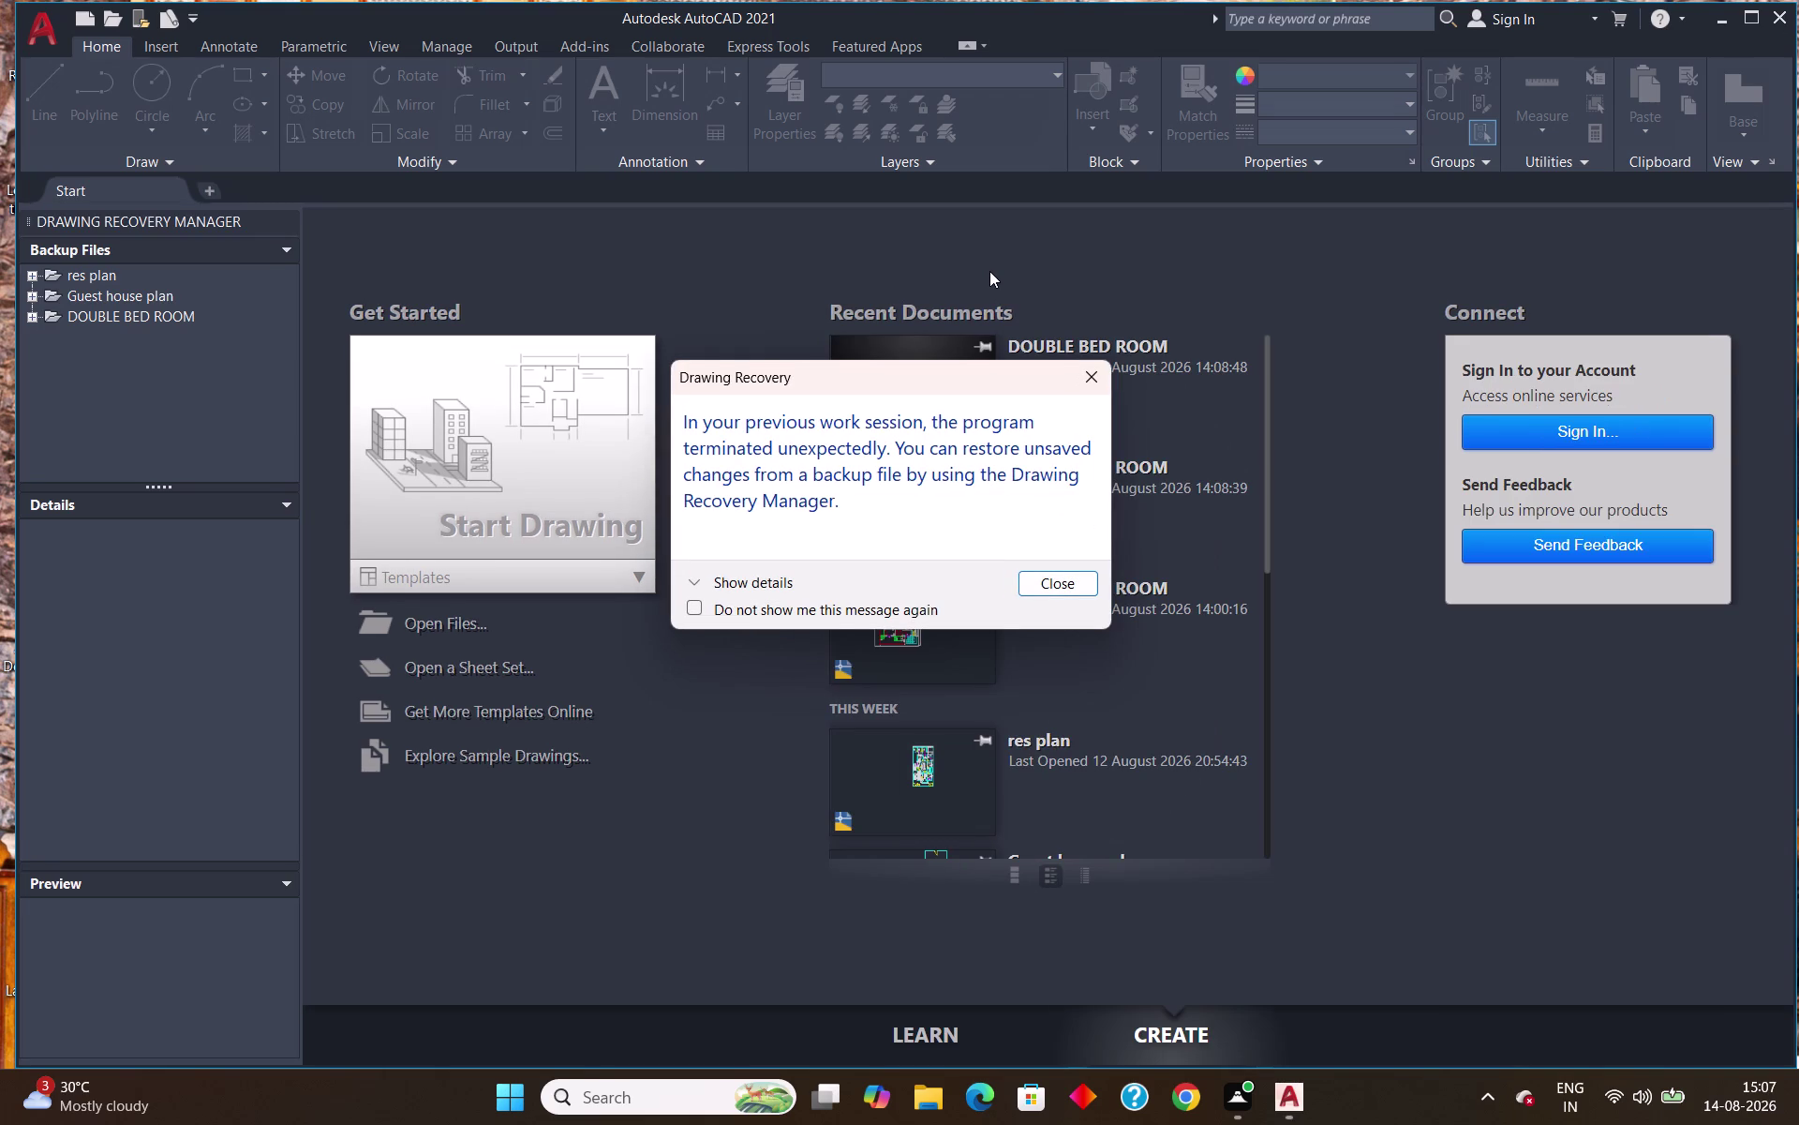
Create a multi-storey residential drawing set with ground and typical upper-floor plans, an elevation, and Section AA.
Start blank Drawing1 past the recovery notice, maximize AutoCAD, and close the Drawing Recovery Manager.
click(1086, 380)
click(461, 551)
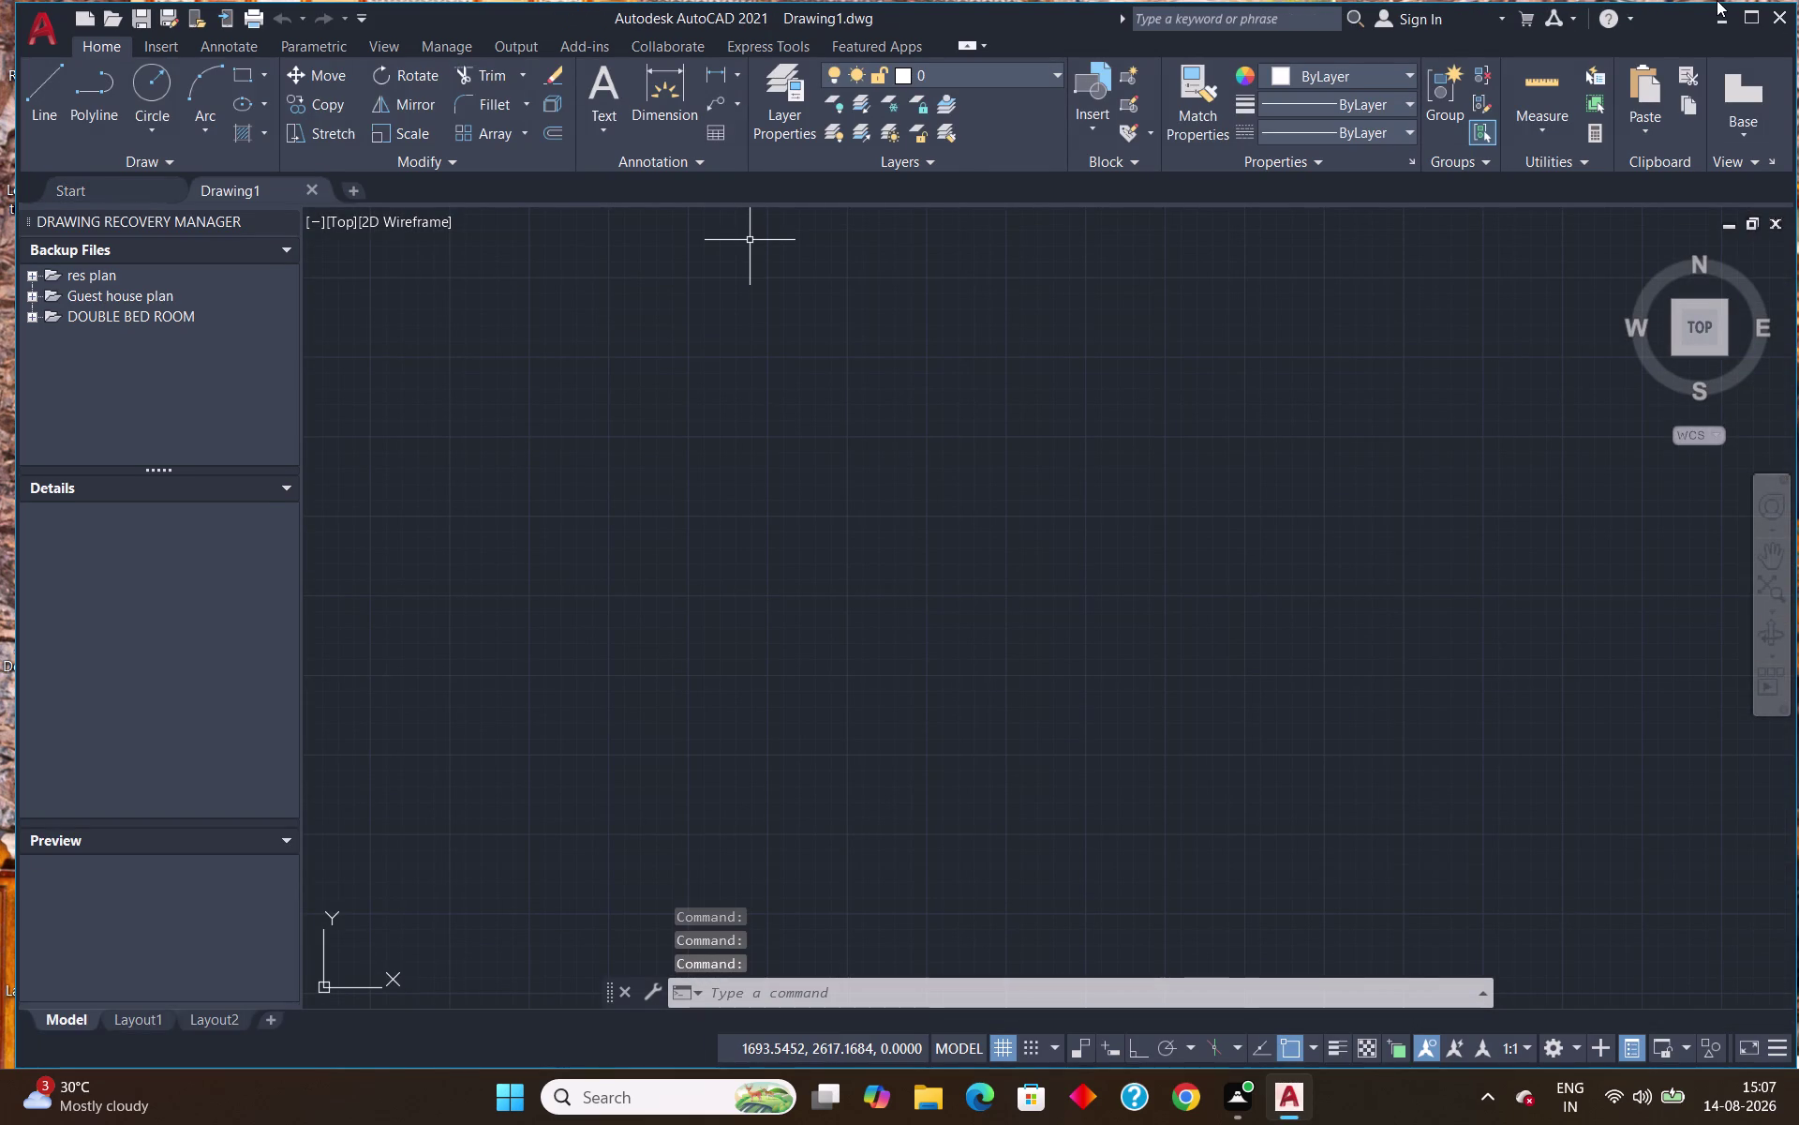
click(1751, 14)
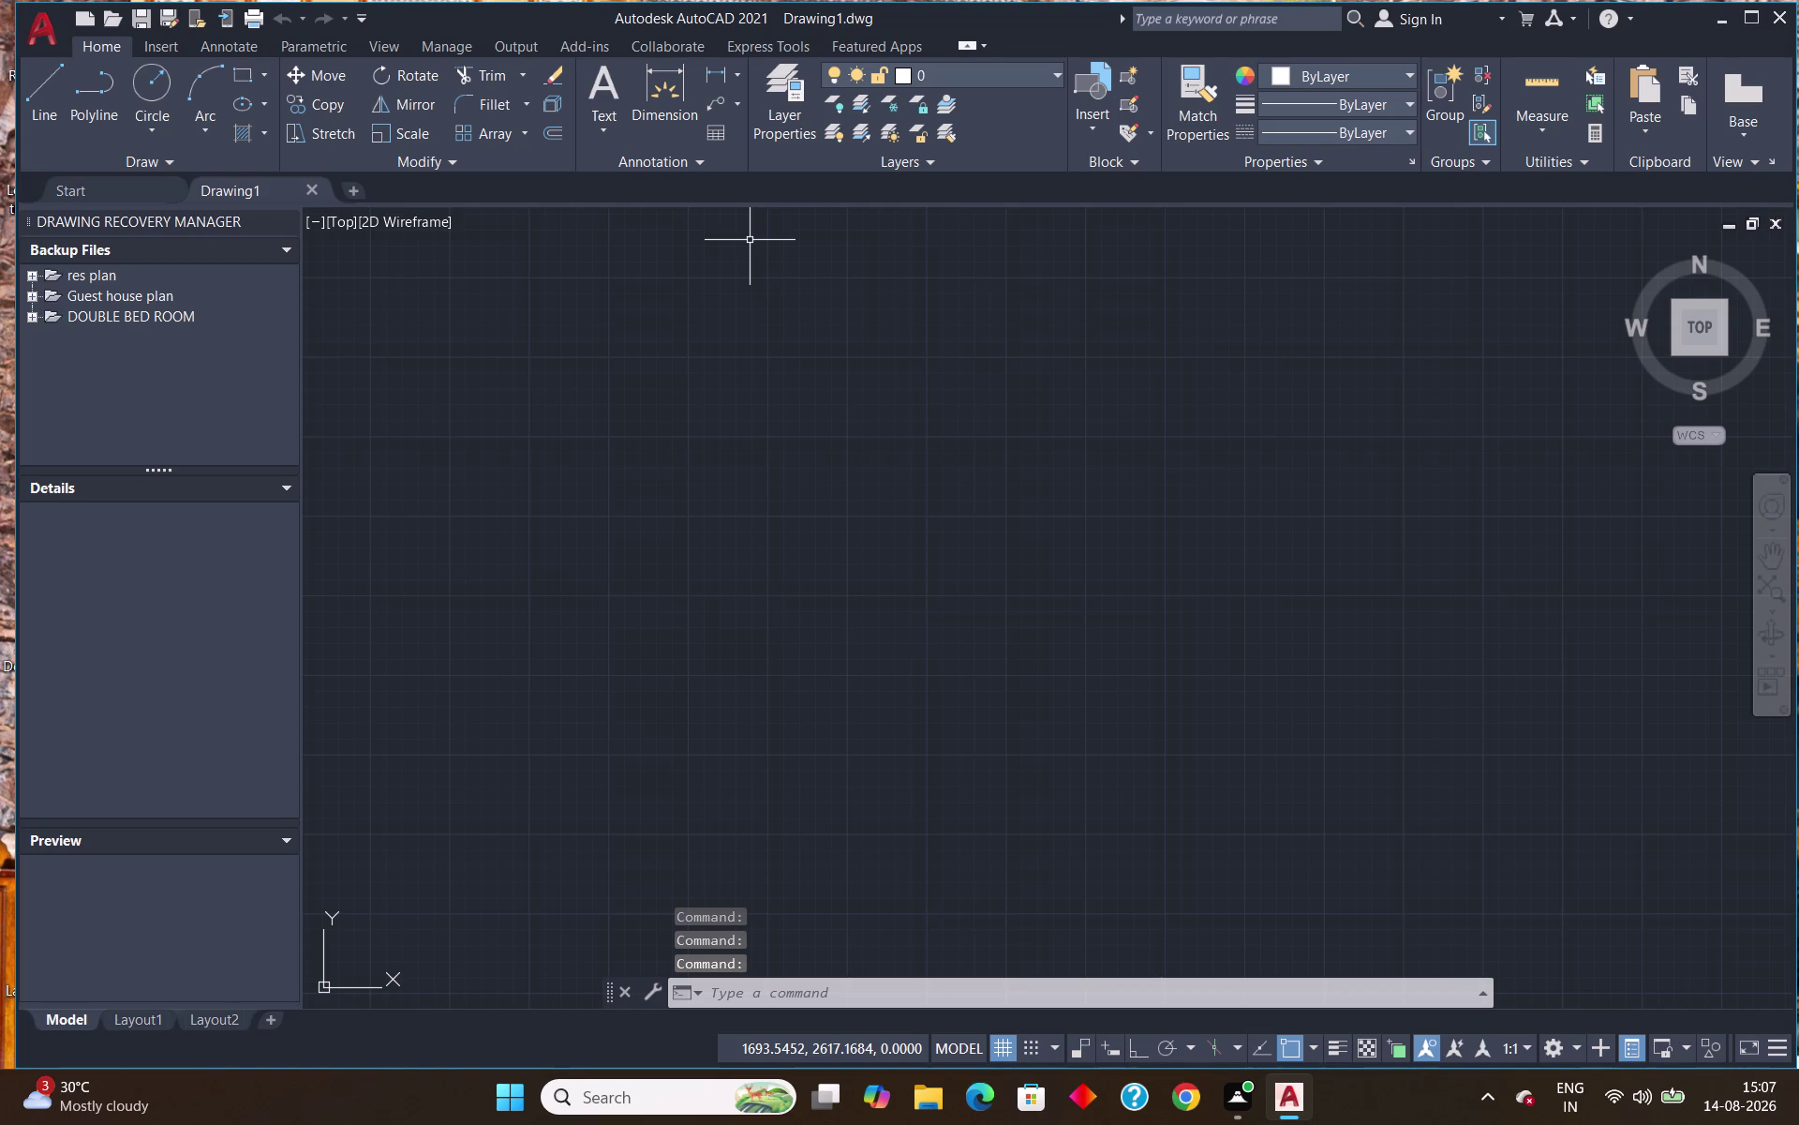
click(1752, 21)
click(1749, 16)
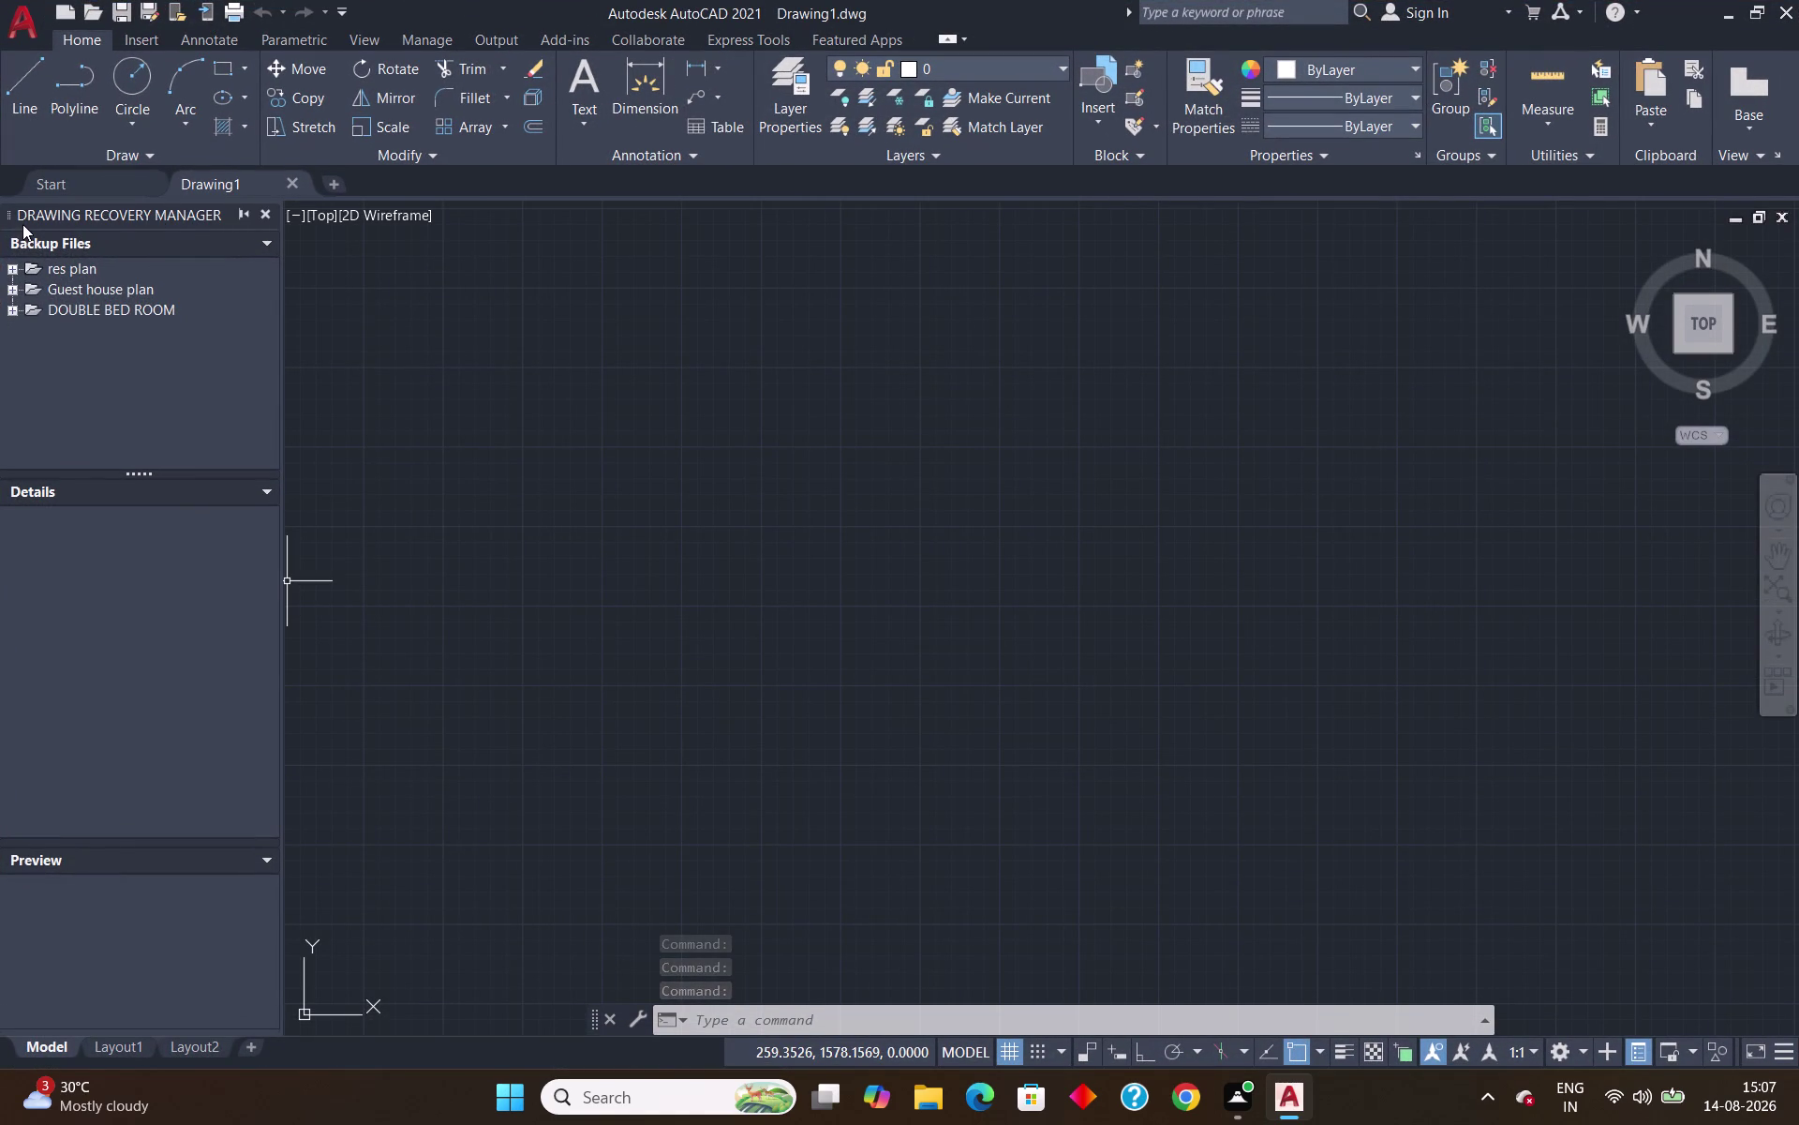
click(265, 210)
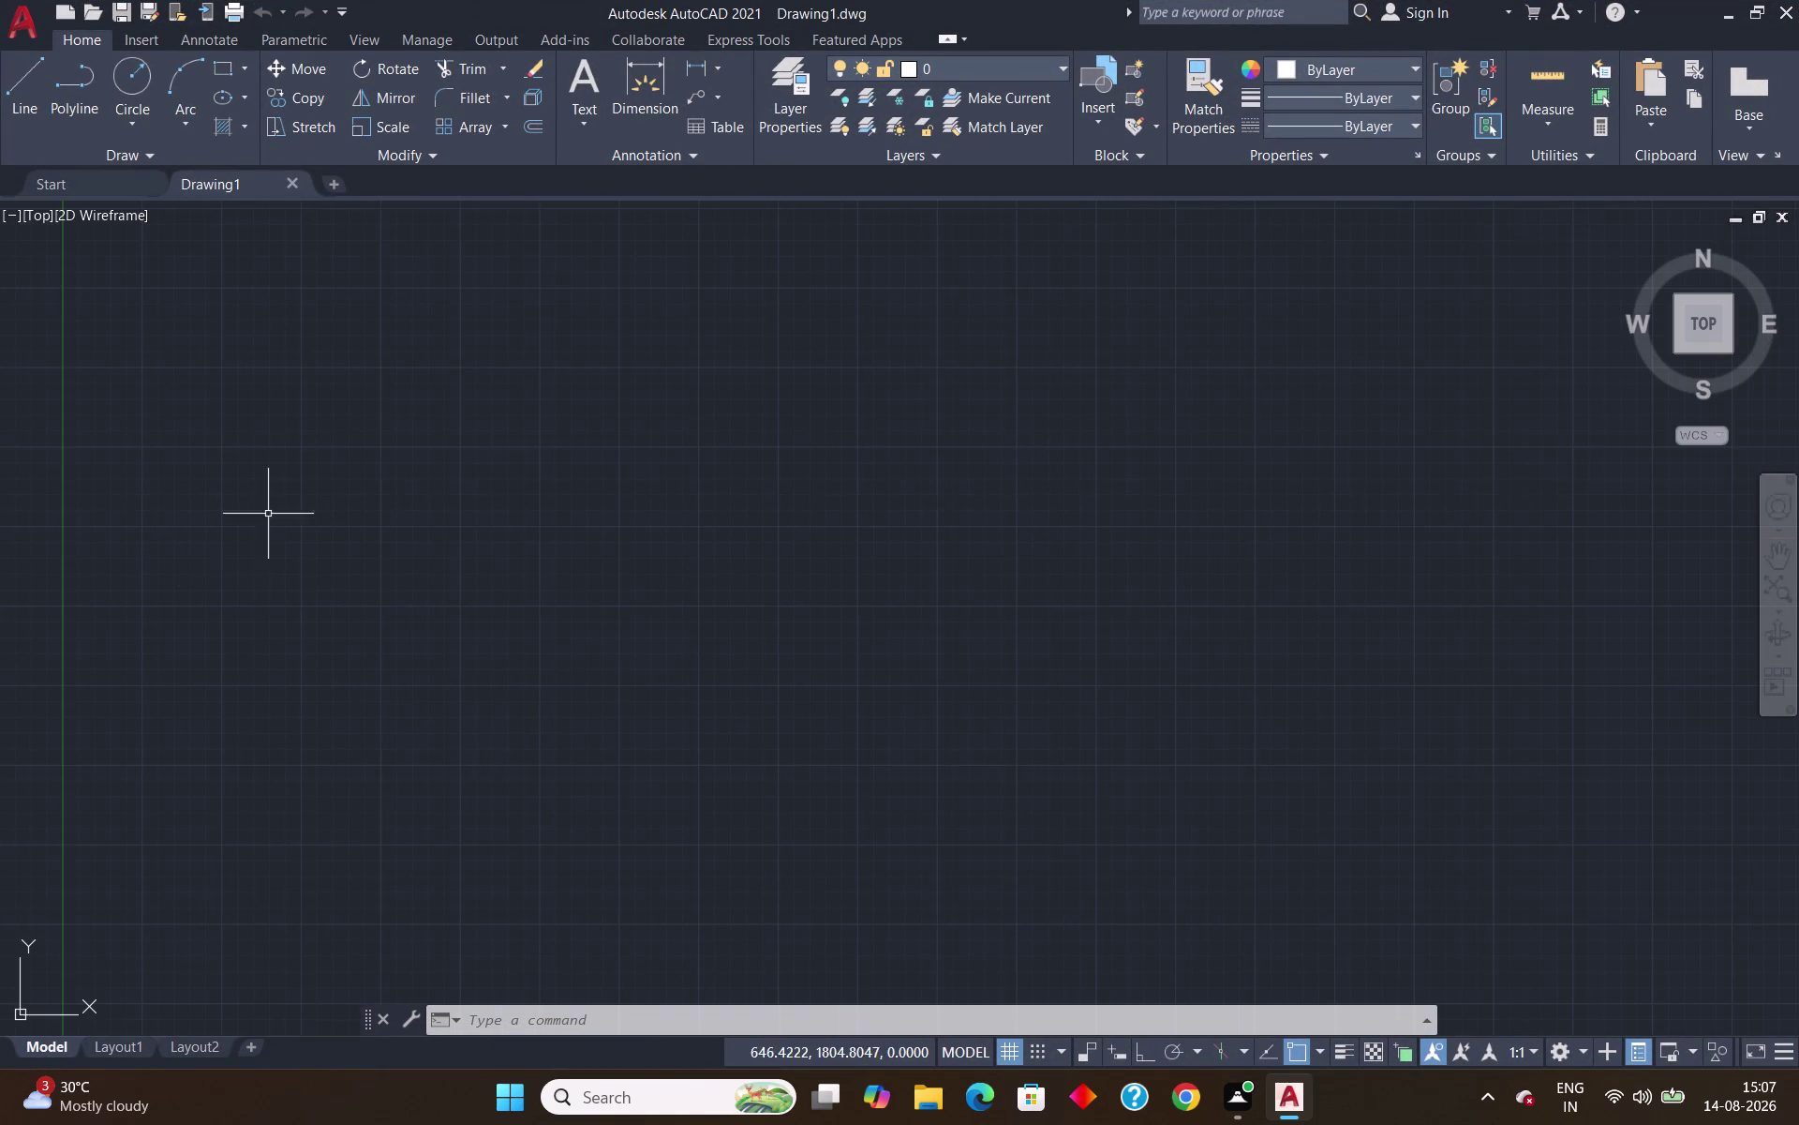
Use UNITS to set Engineering length, 0'-0.0" precision, and Inches insertion scale.
text(unit)
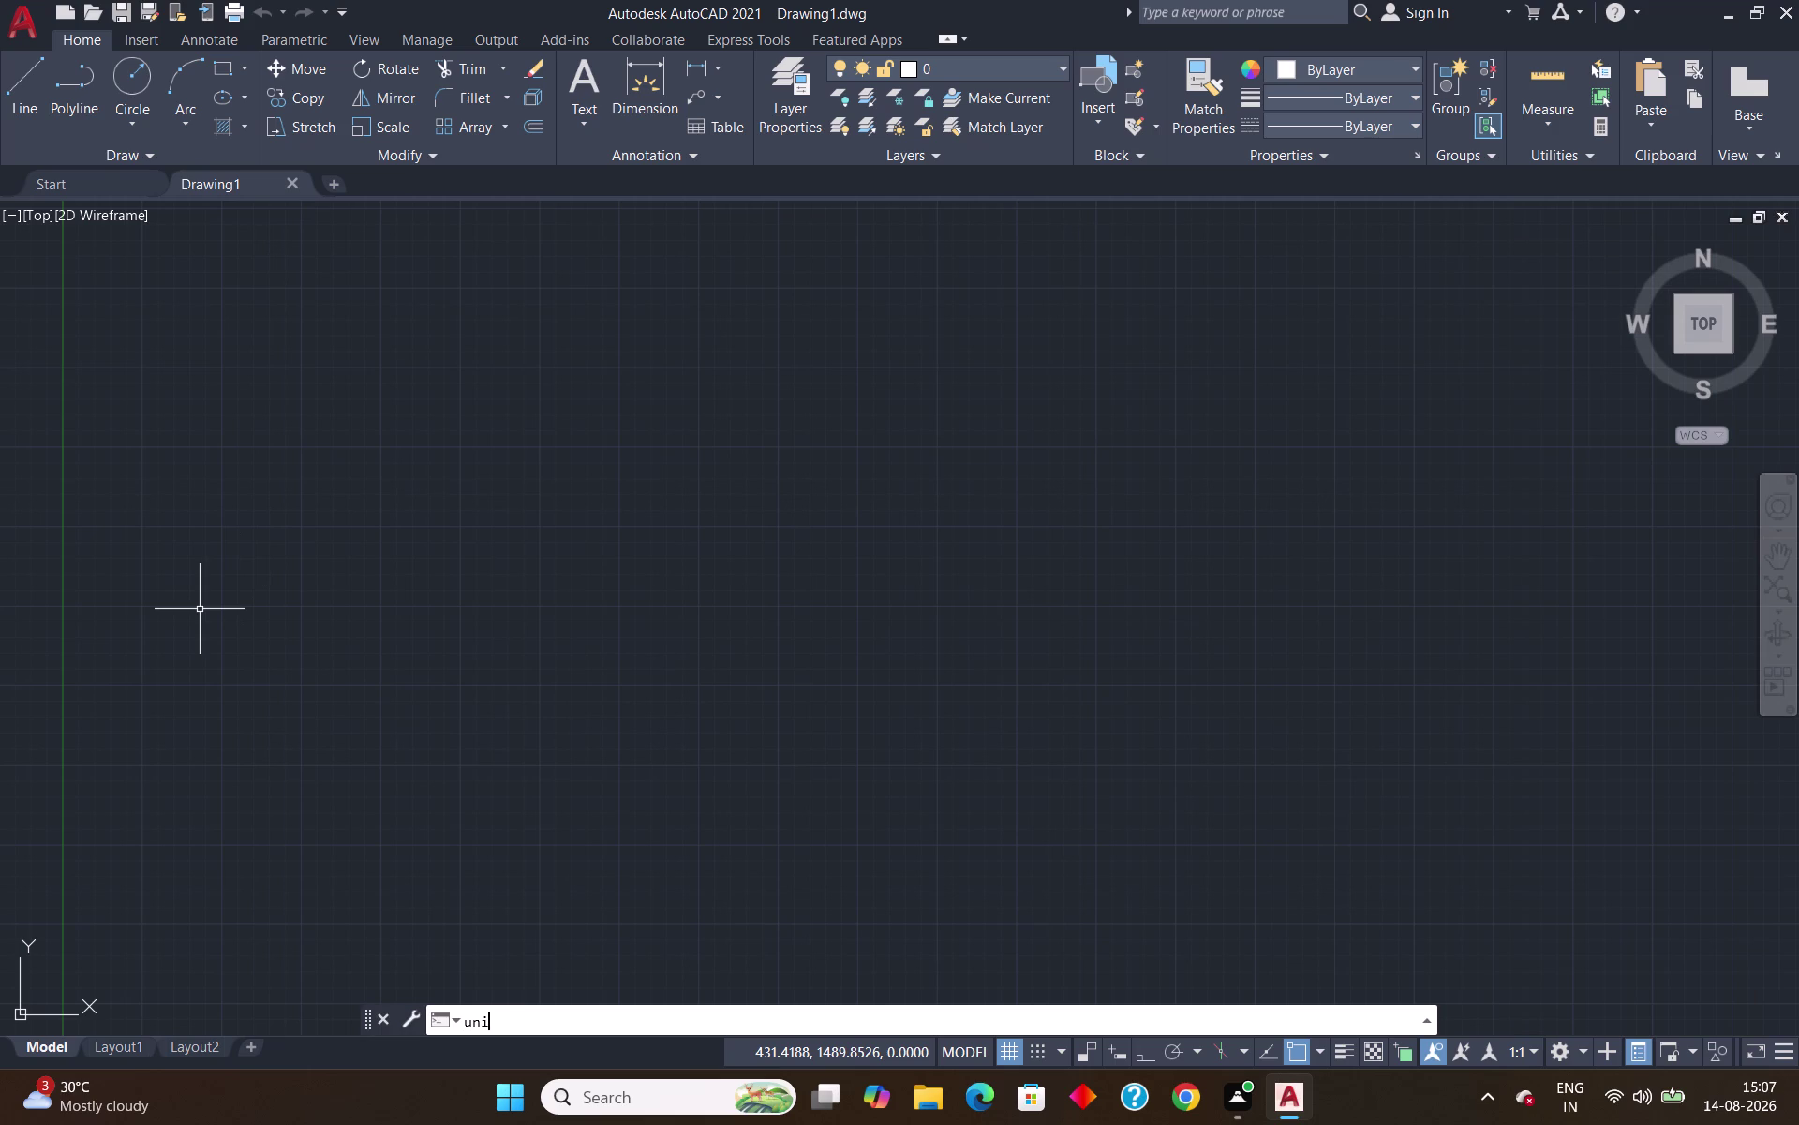
text(s)
key(Return)
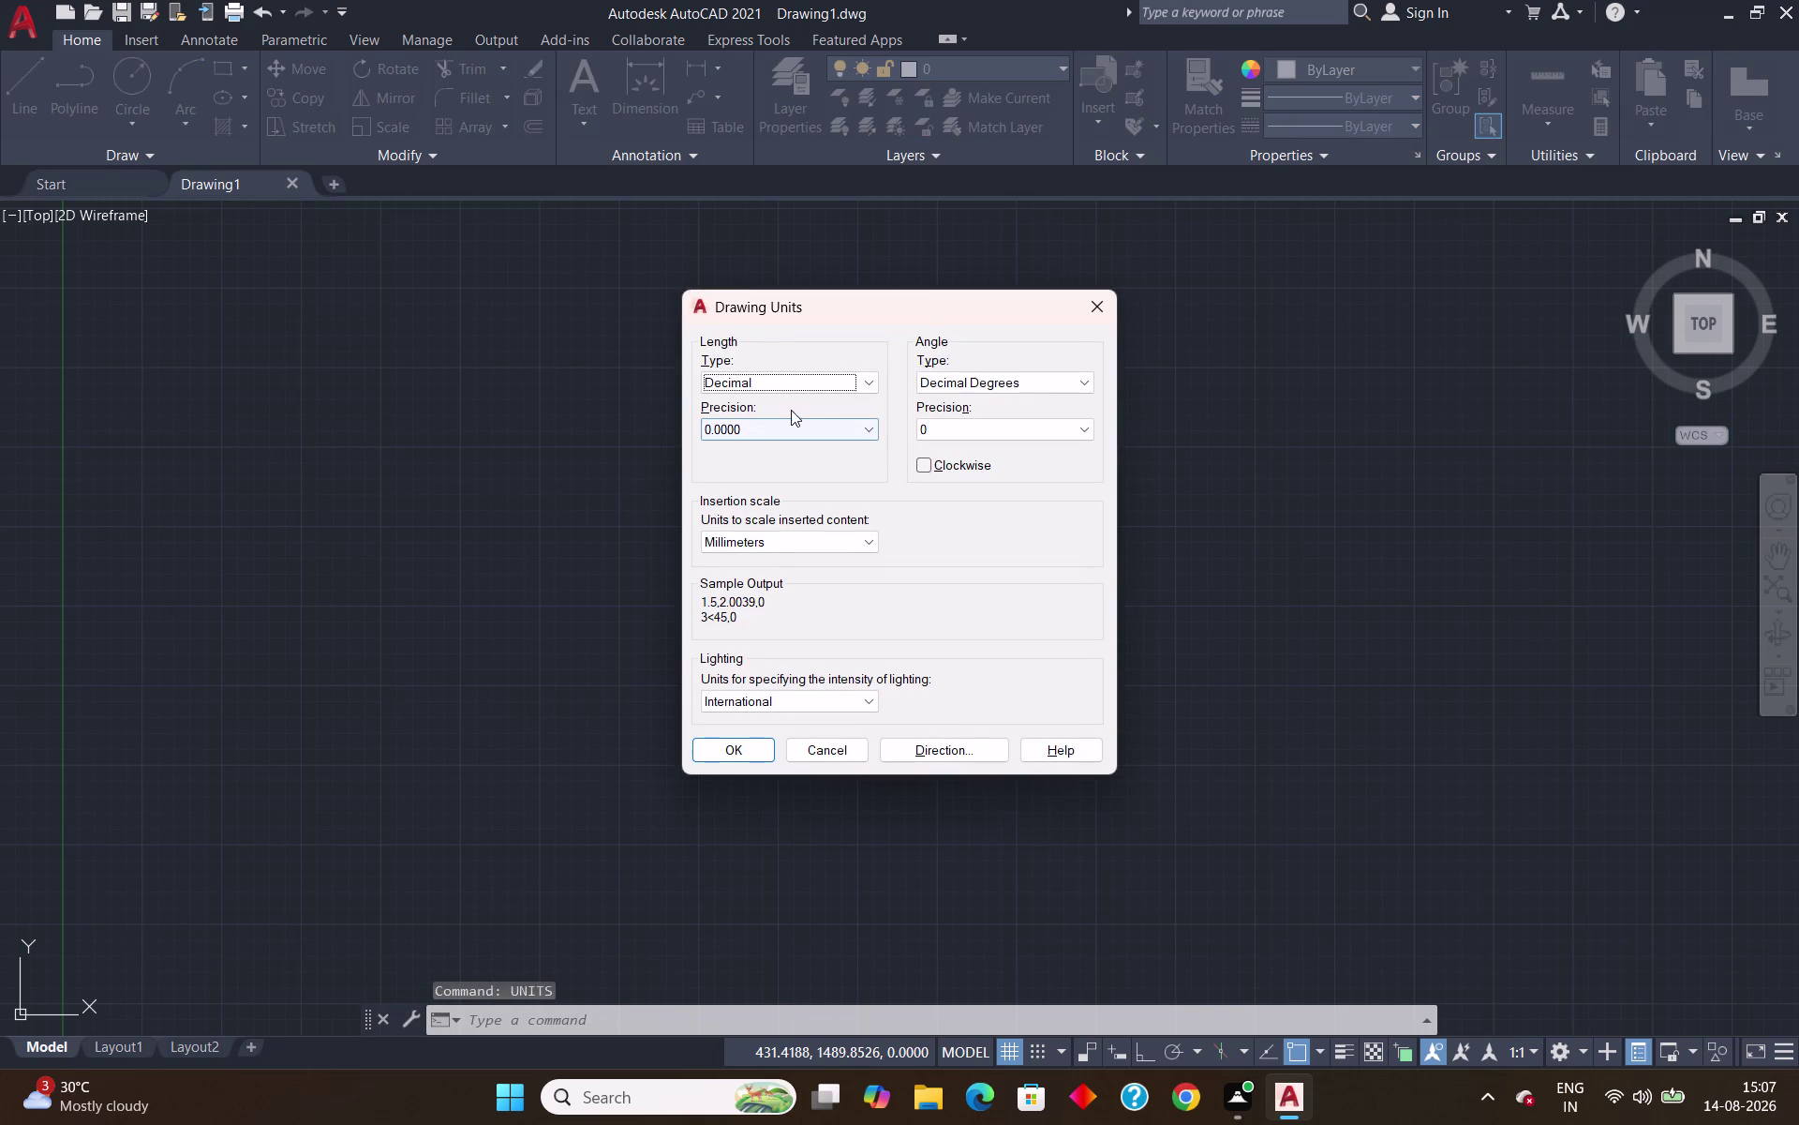
click(839, 375)
click(813, 427)
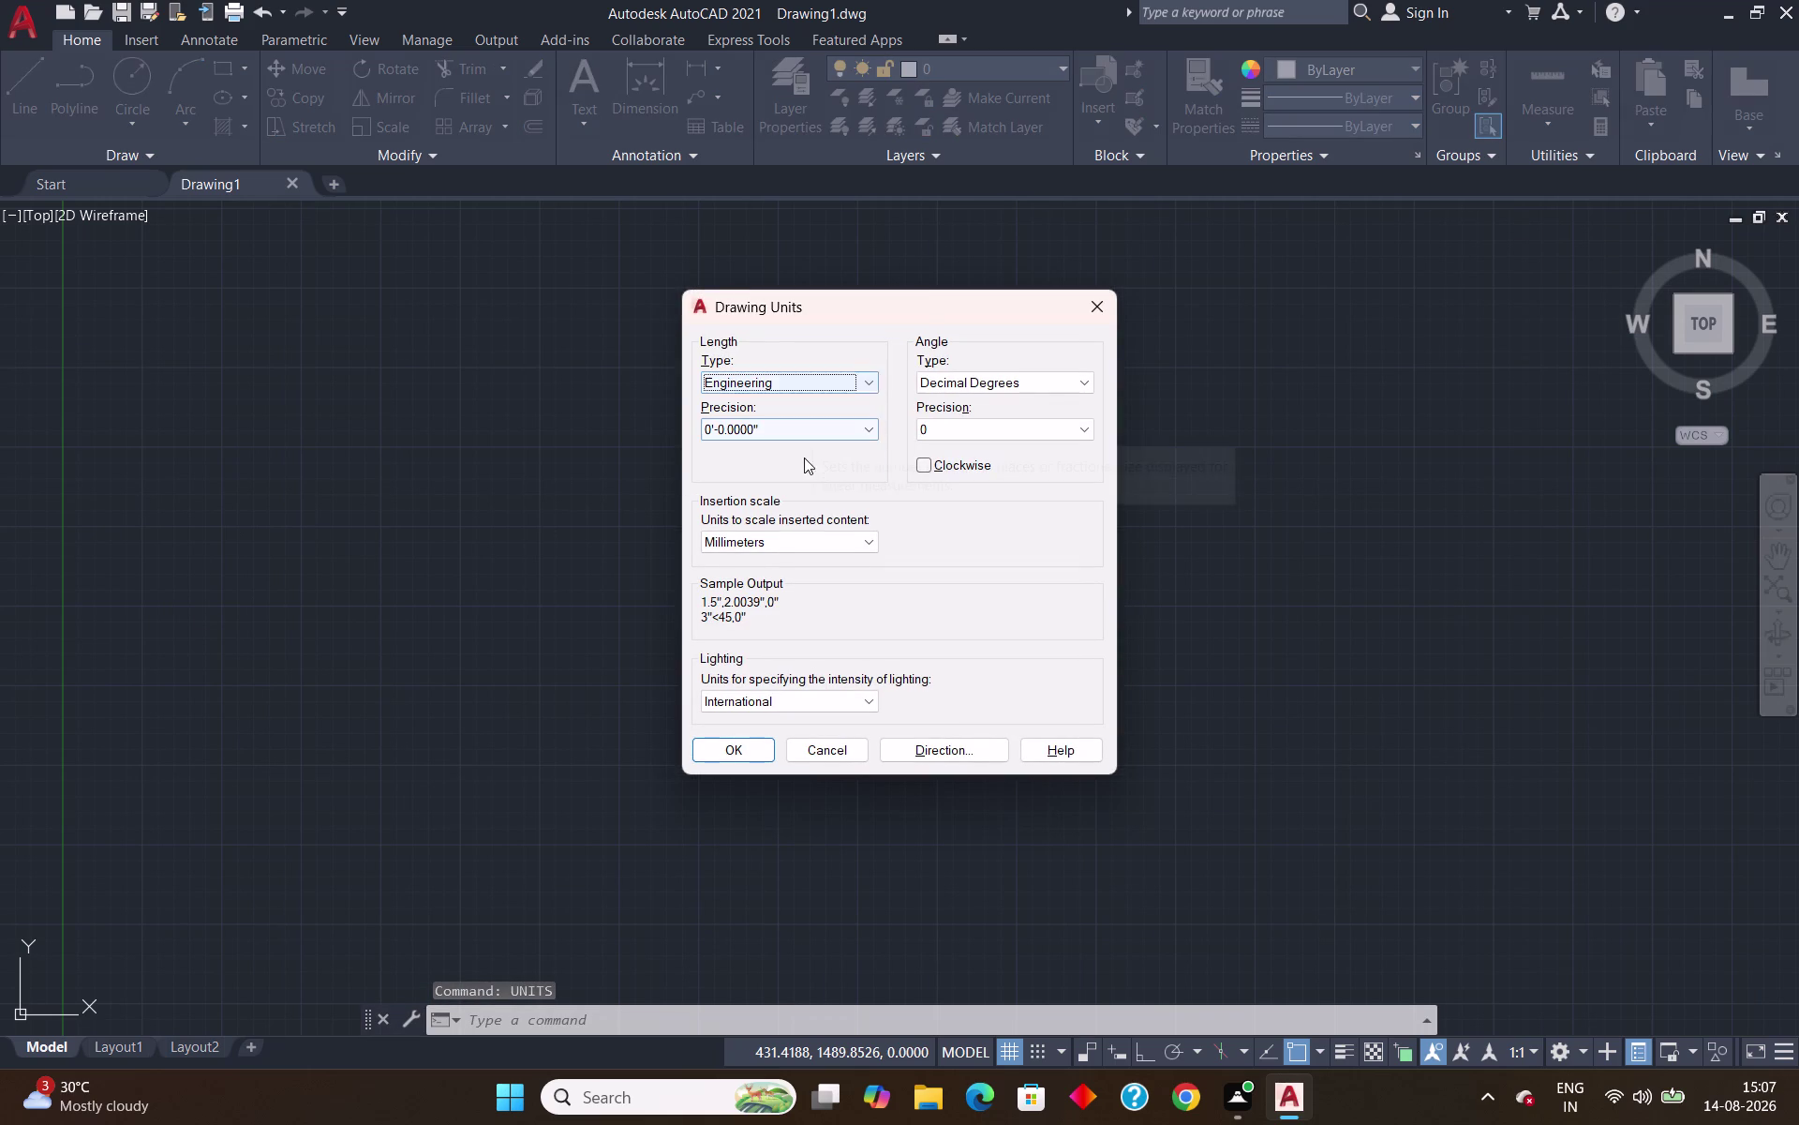
click(826, 430)
click(799, 461)
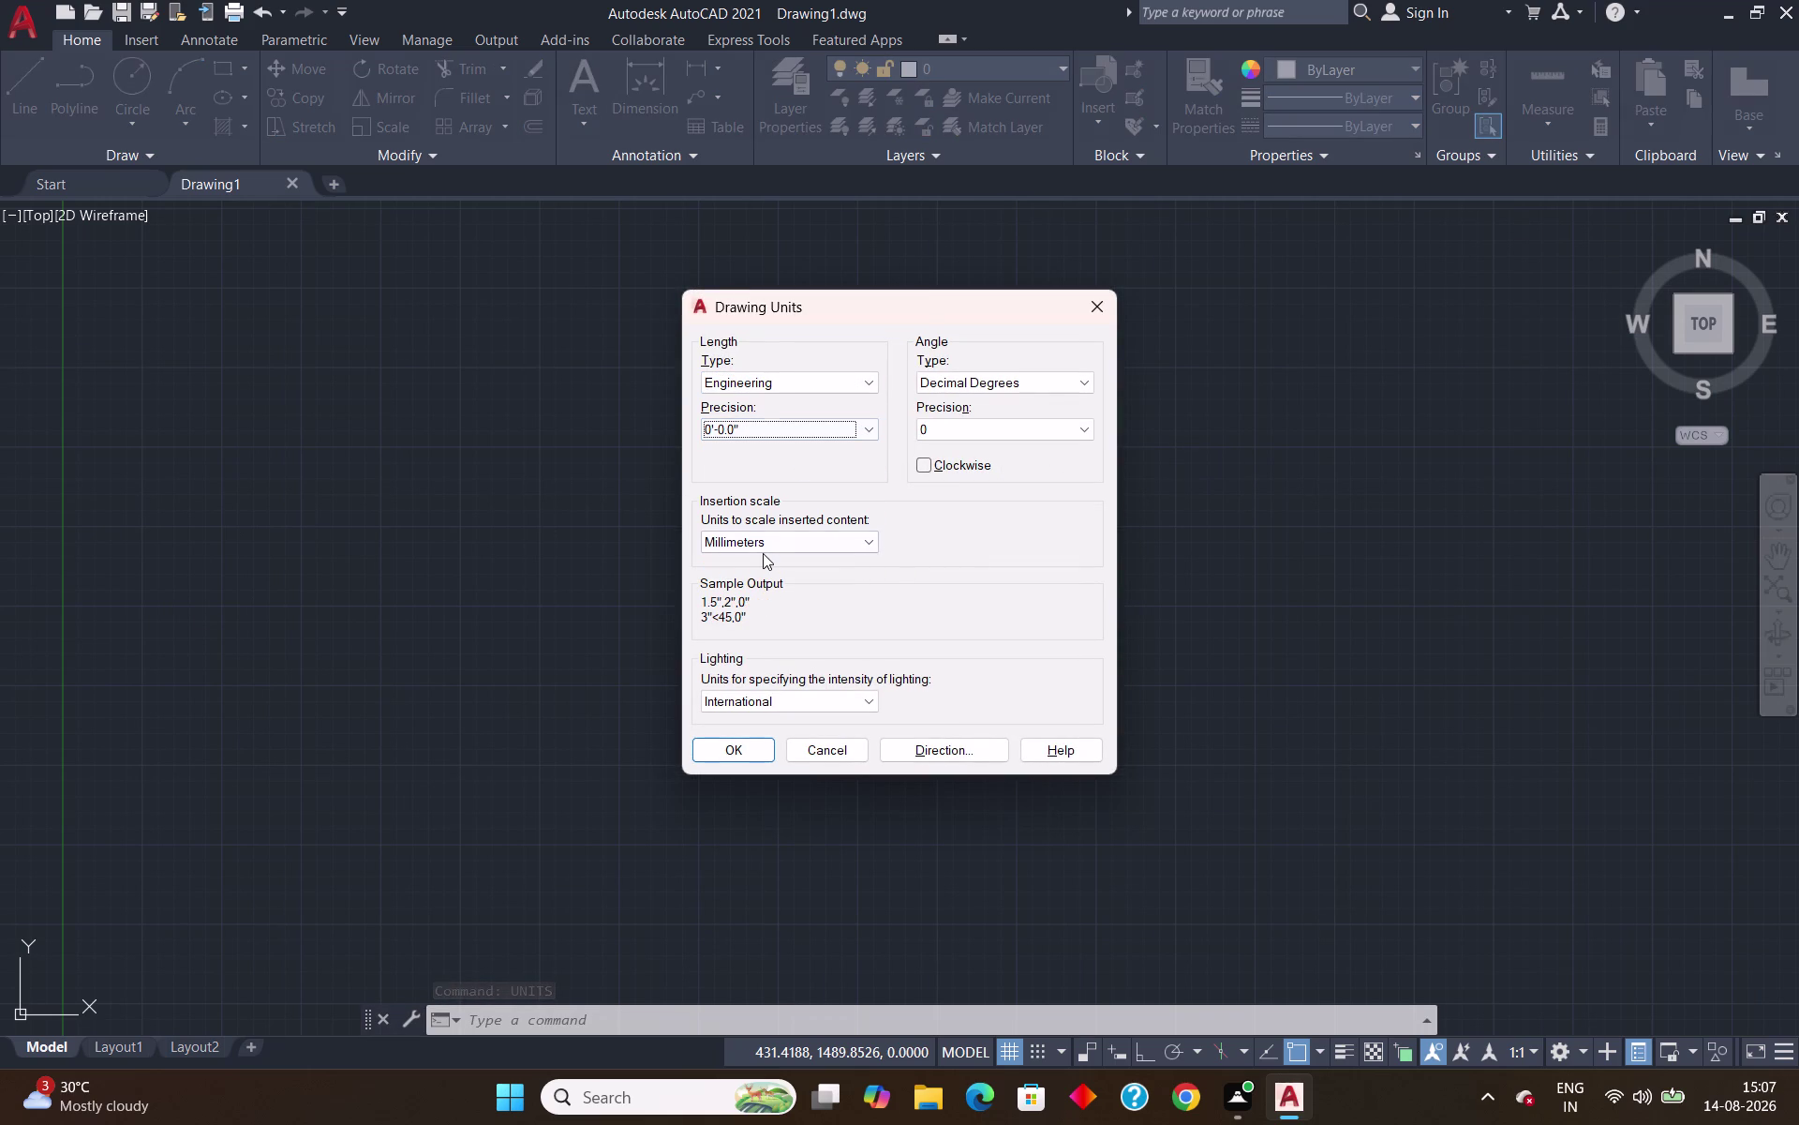
click(766, 540)
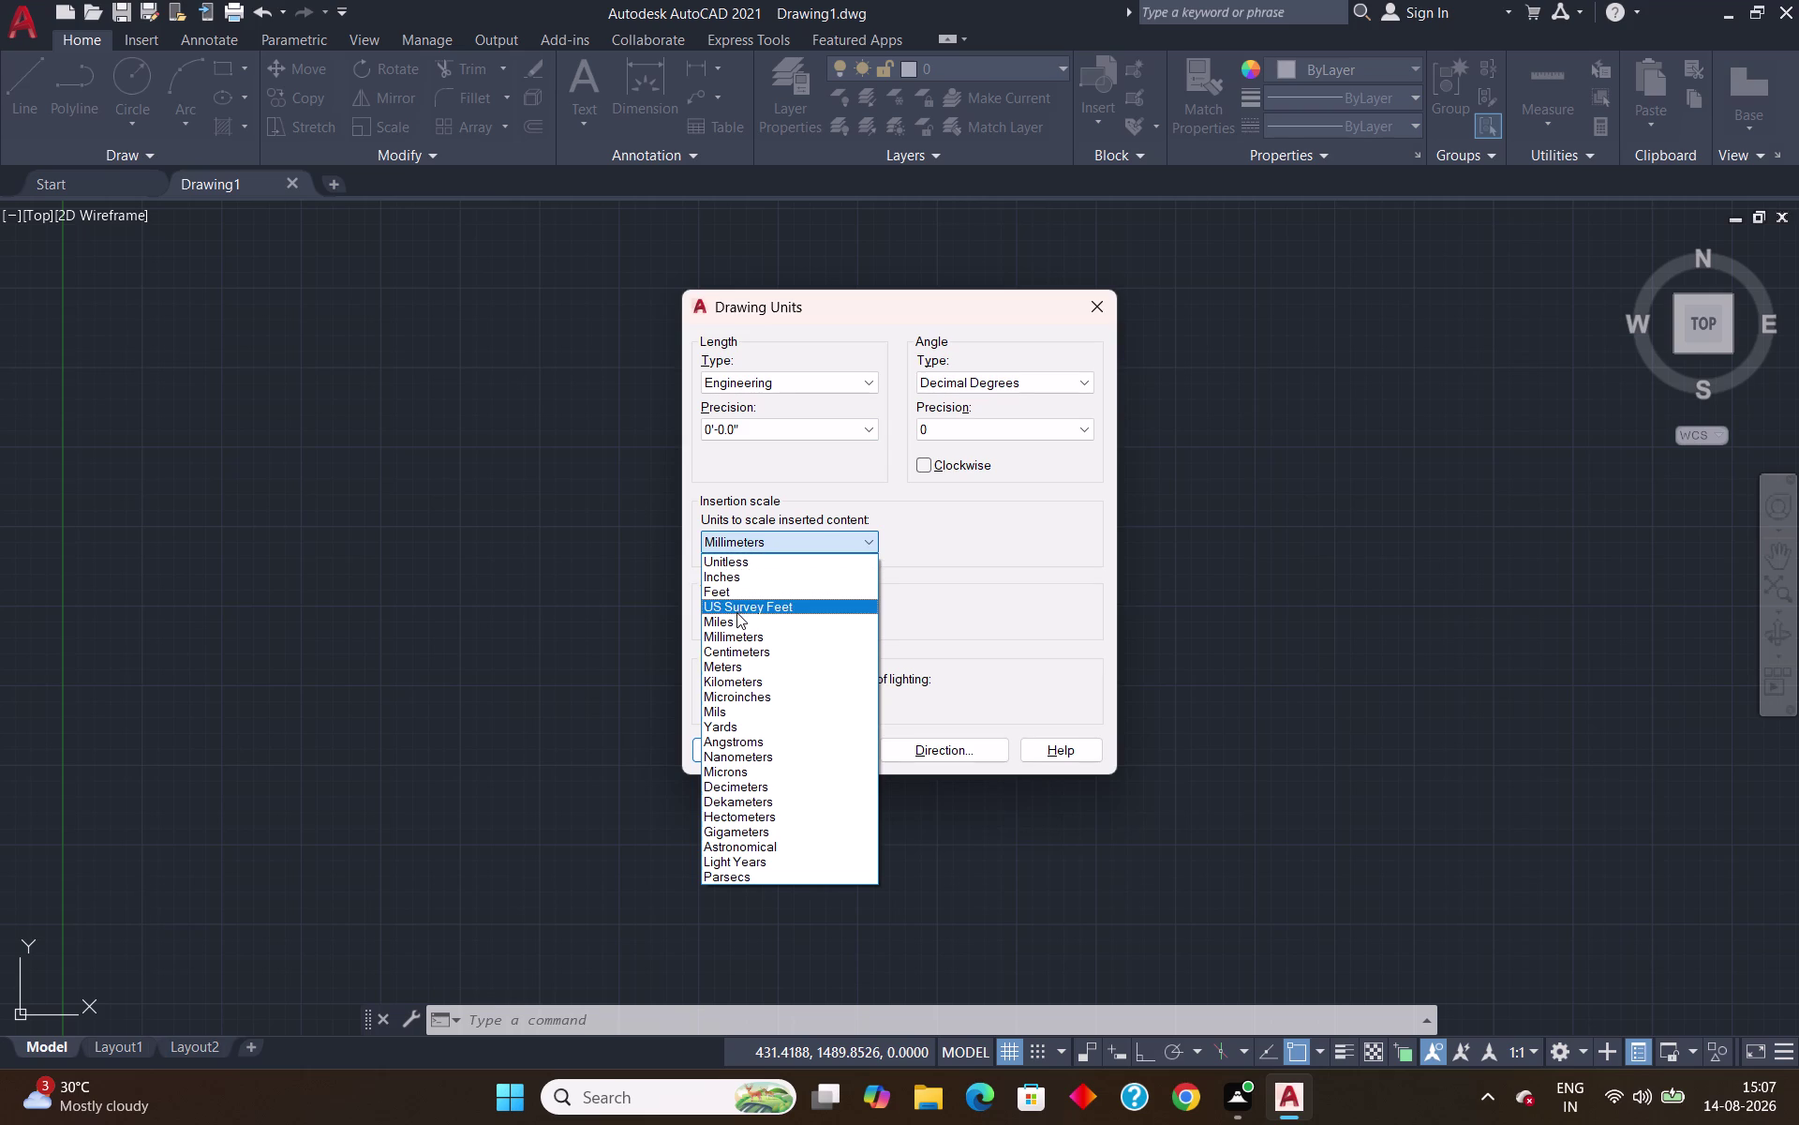
click(721, 579)
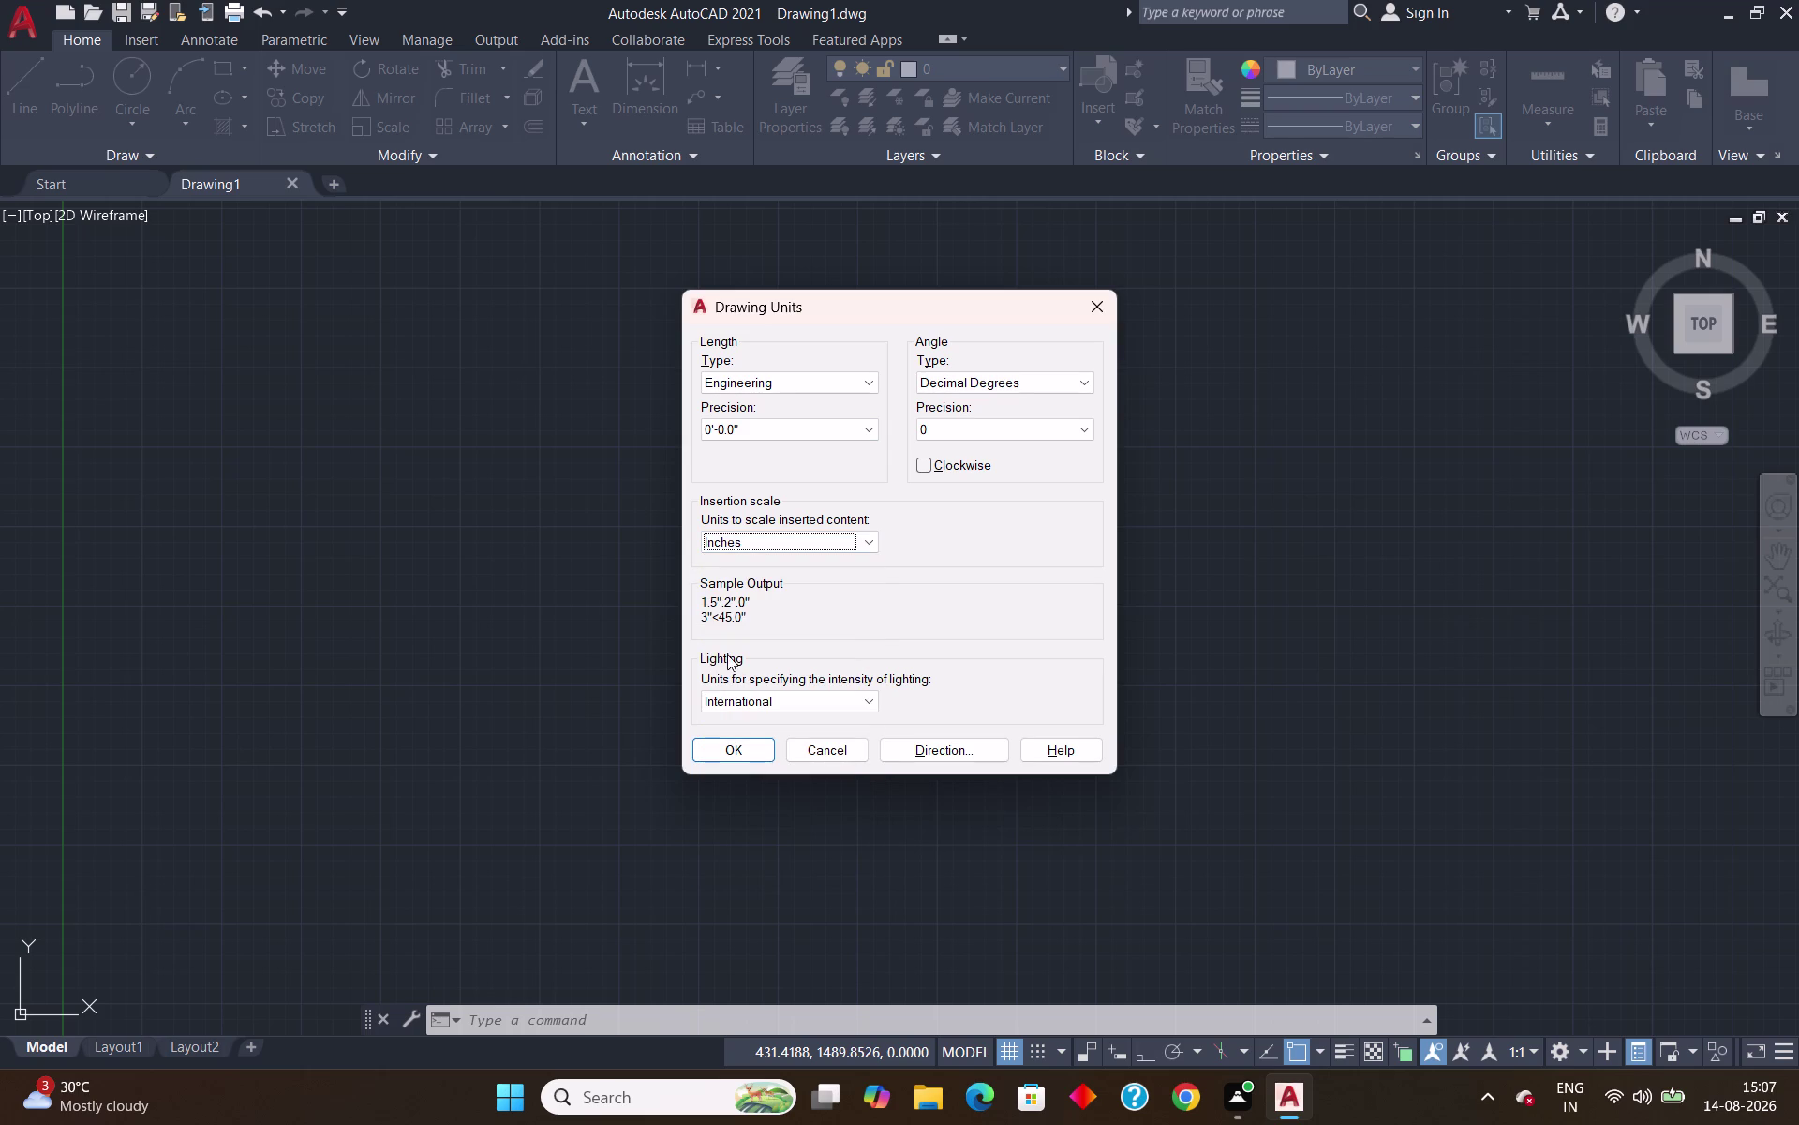
click(722, 740)
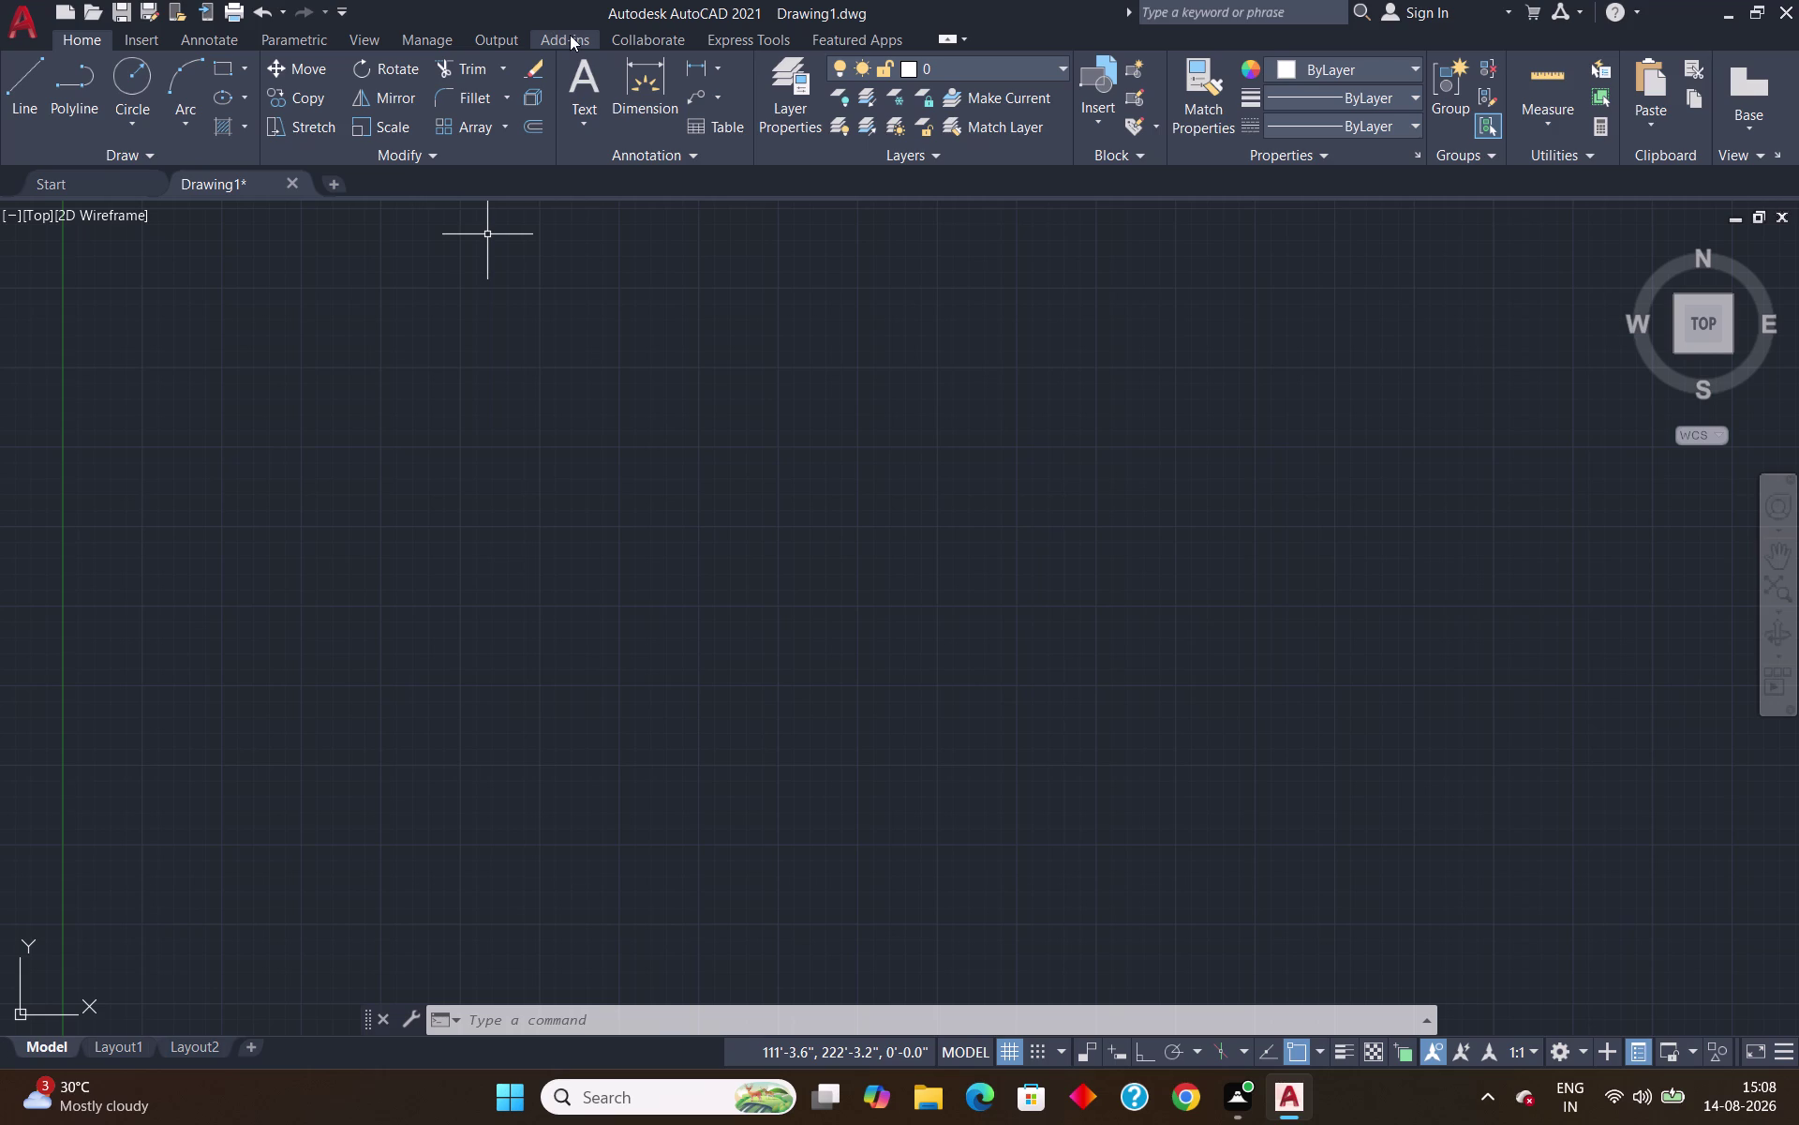
click(809, 81)
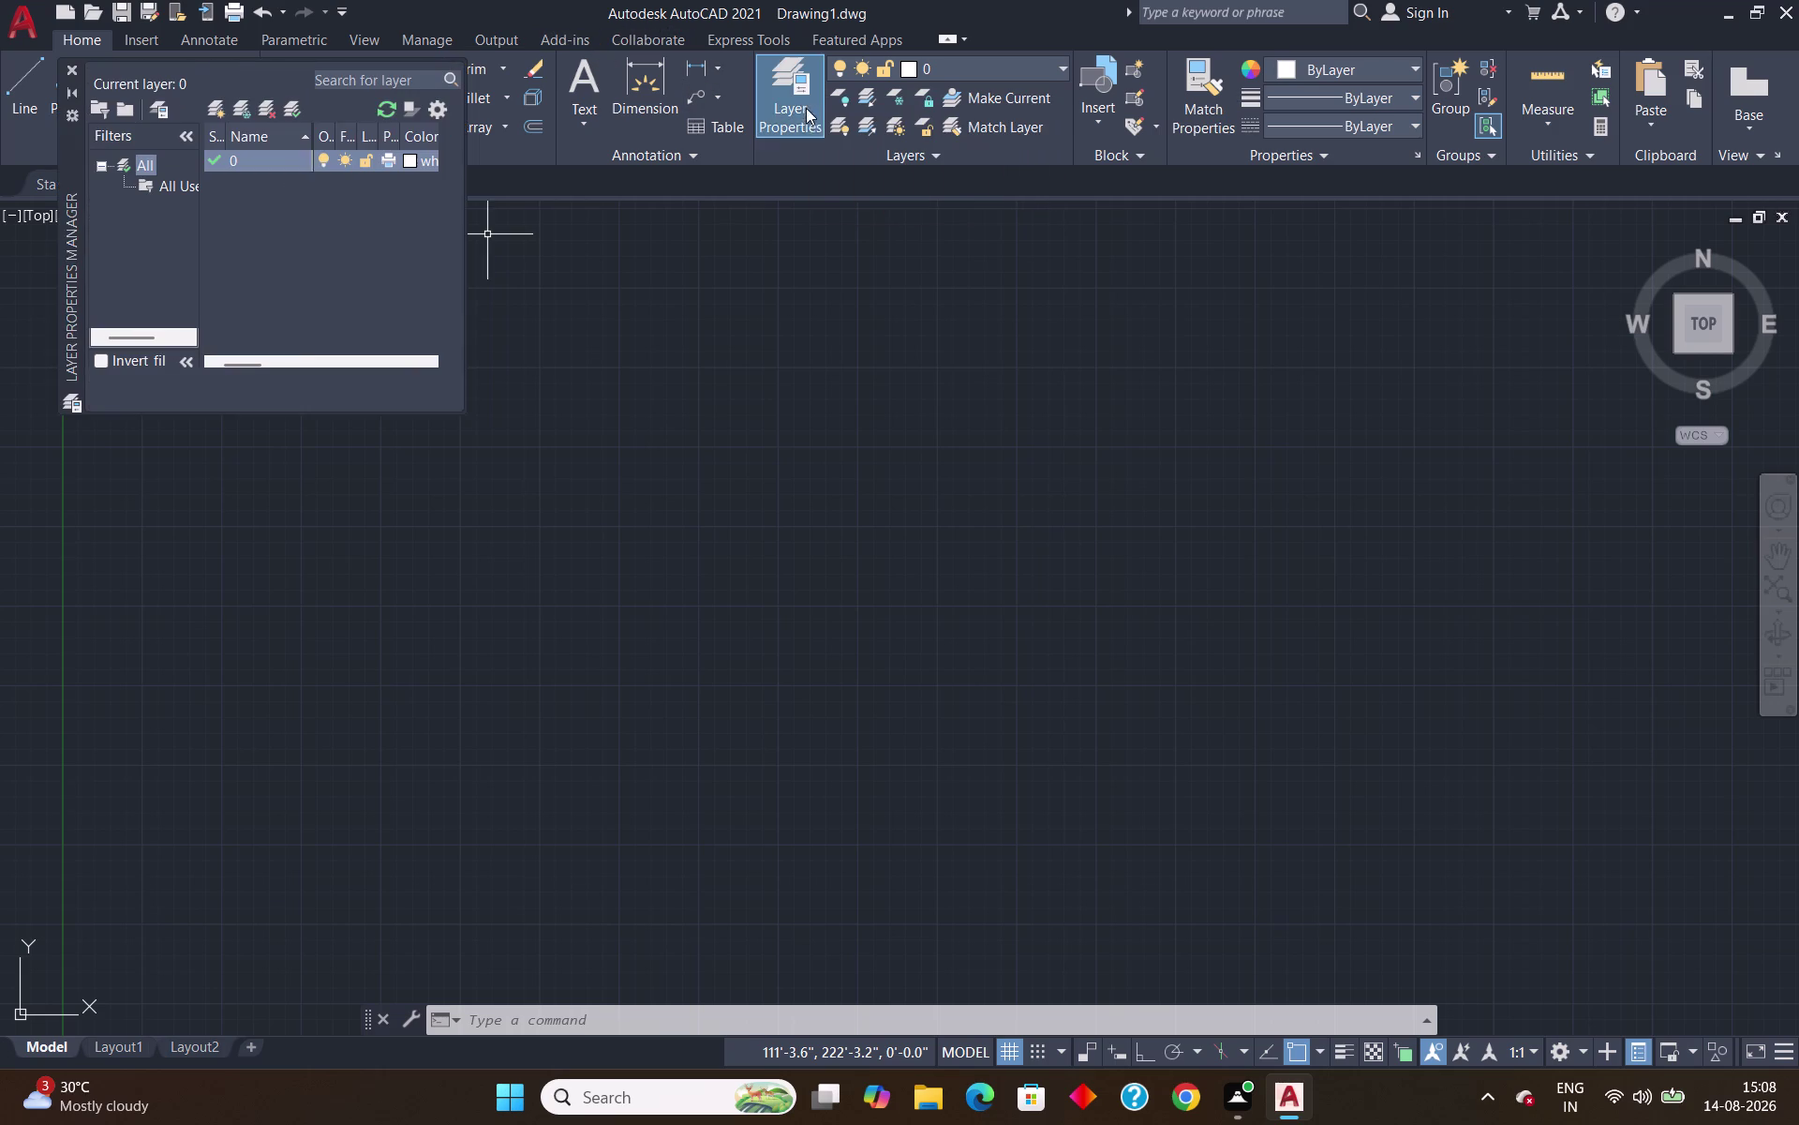
Create a new layer named wall.
click(211, 109)
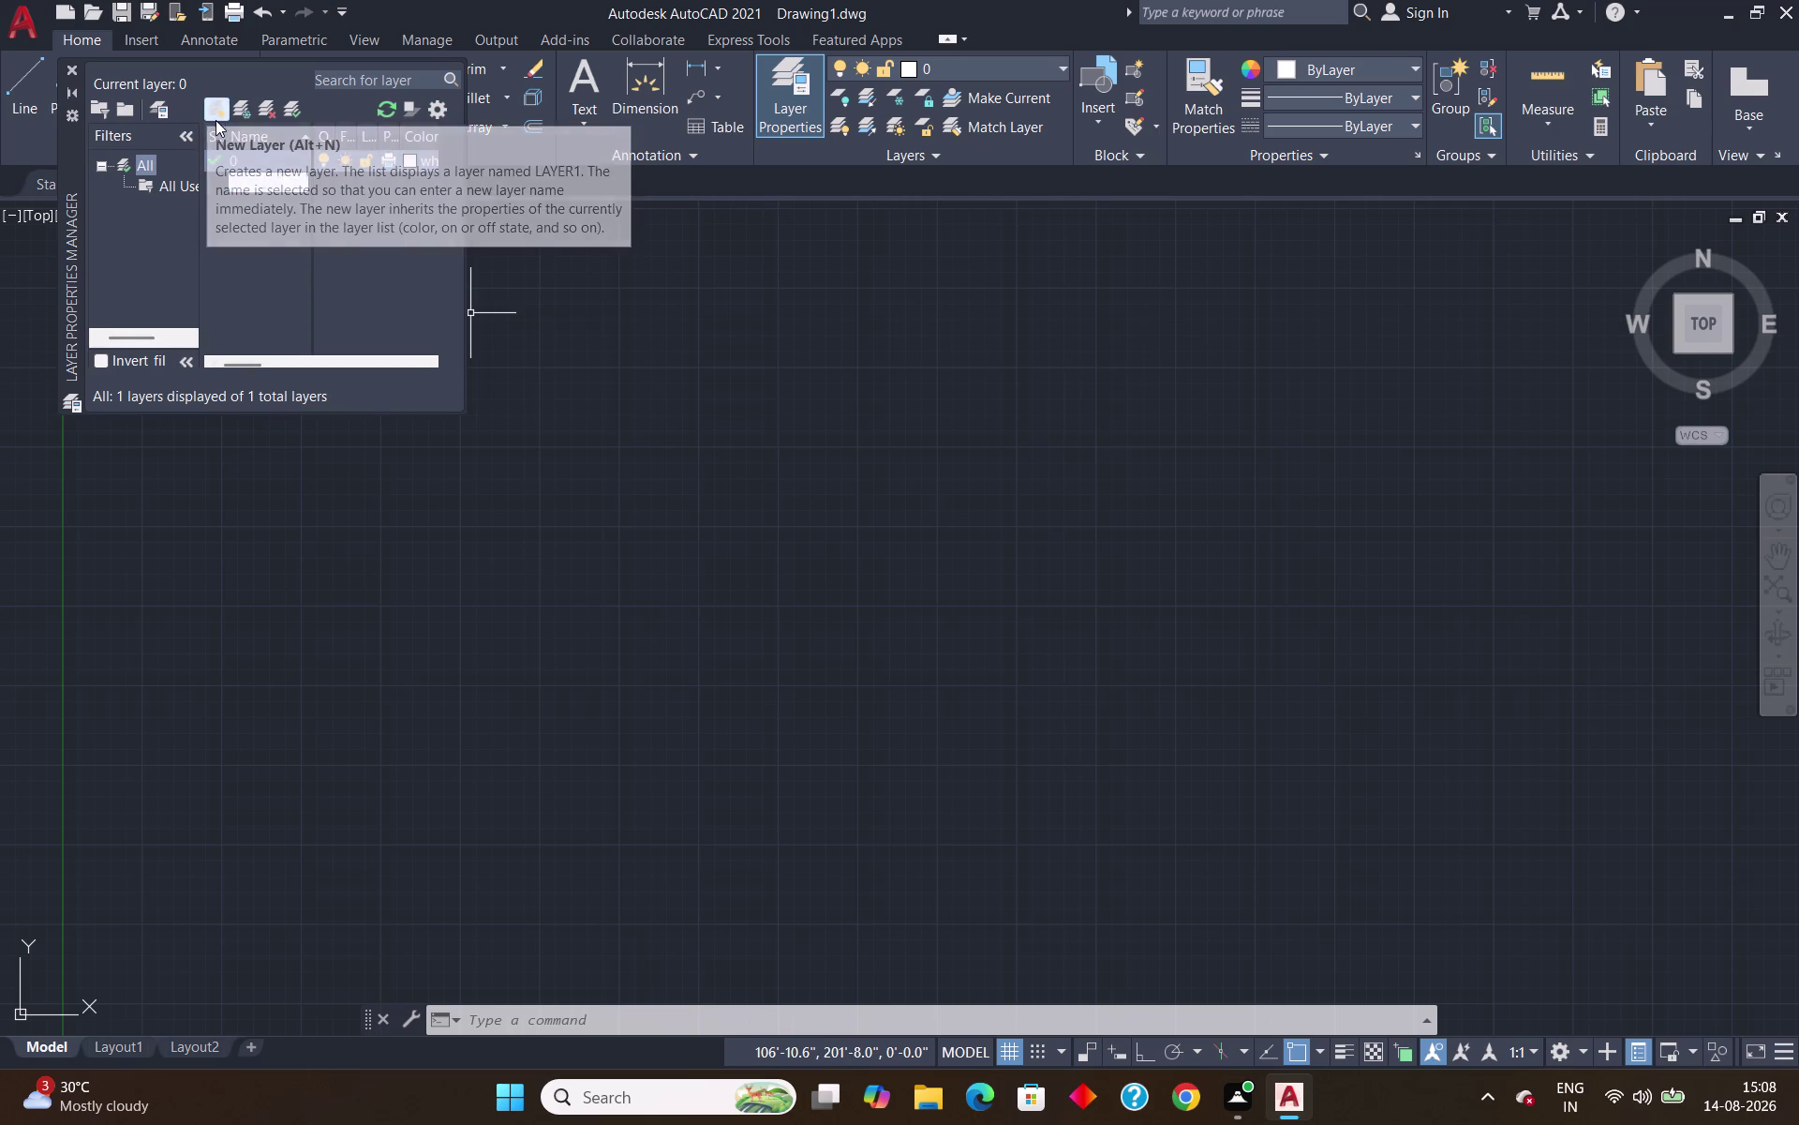
key(BackSpace)
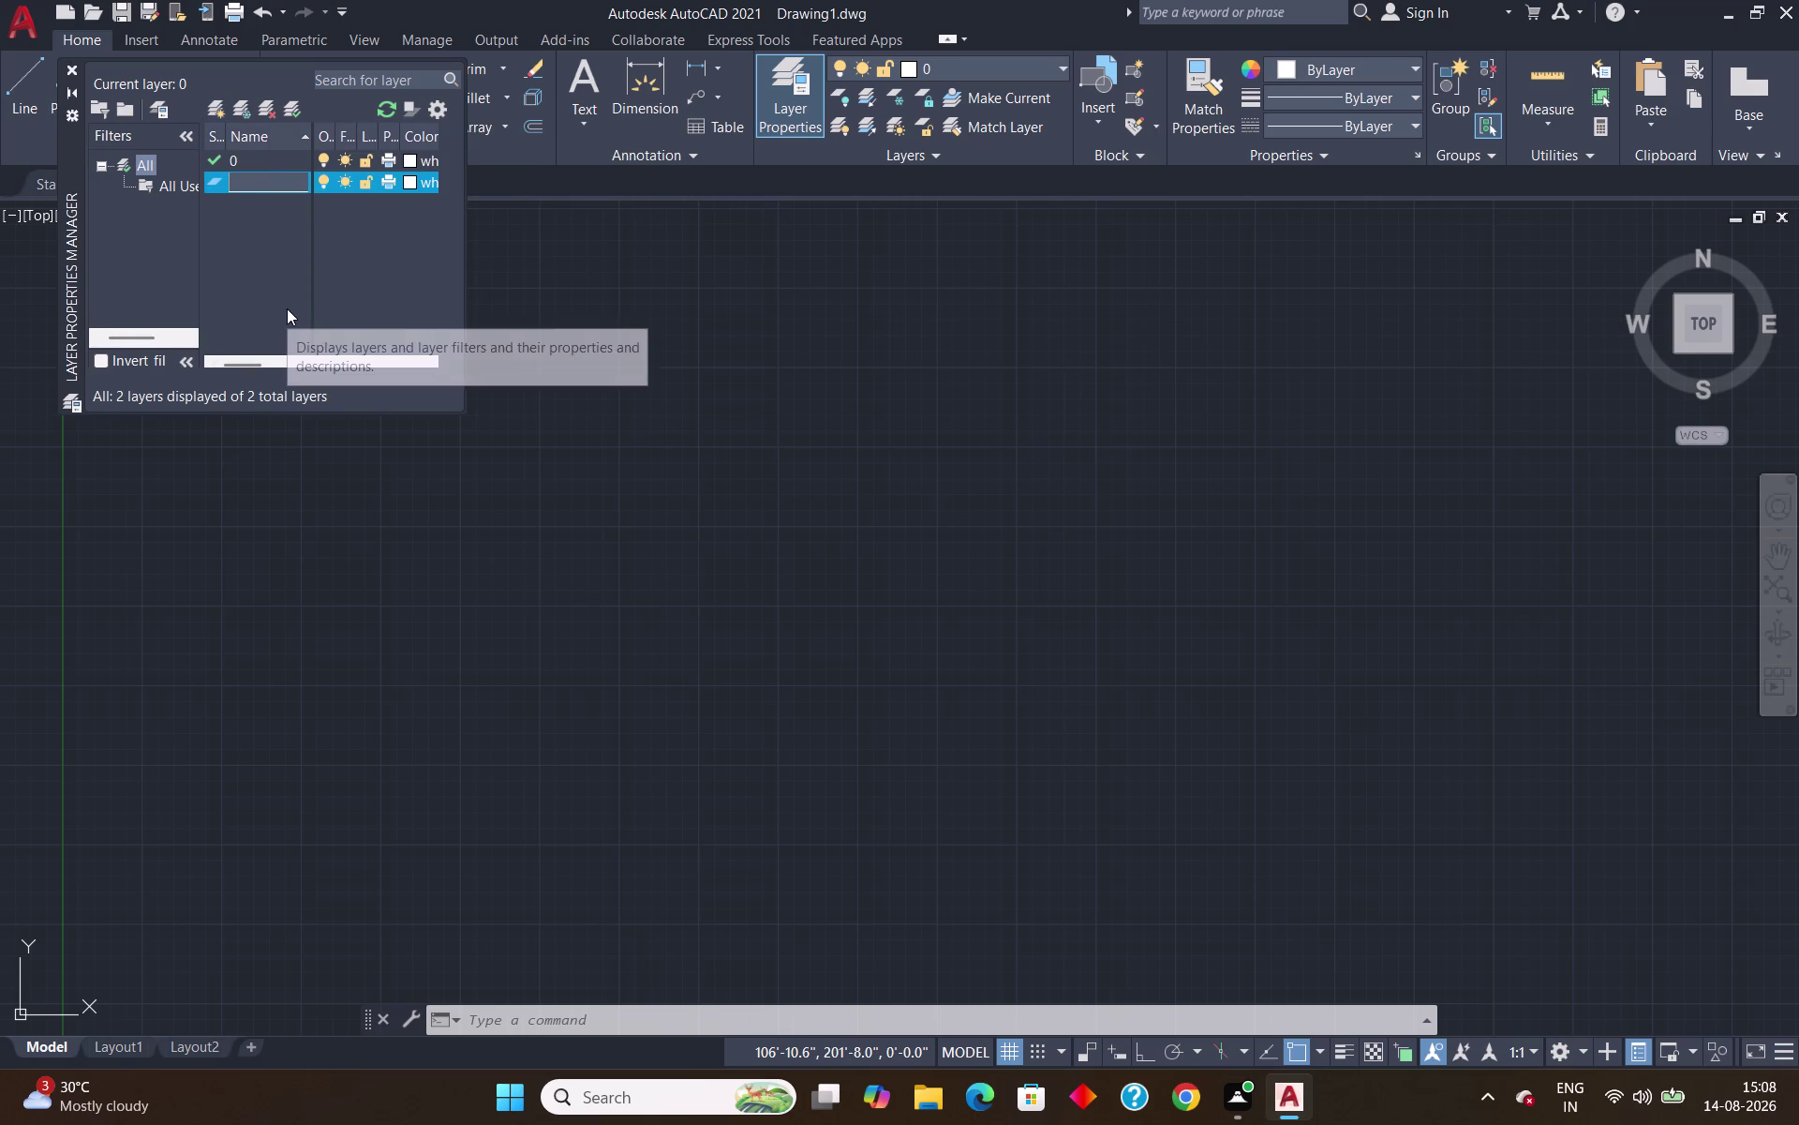
text(wa)
text(ll)
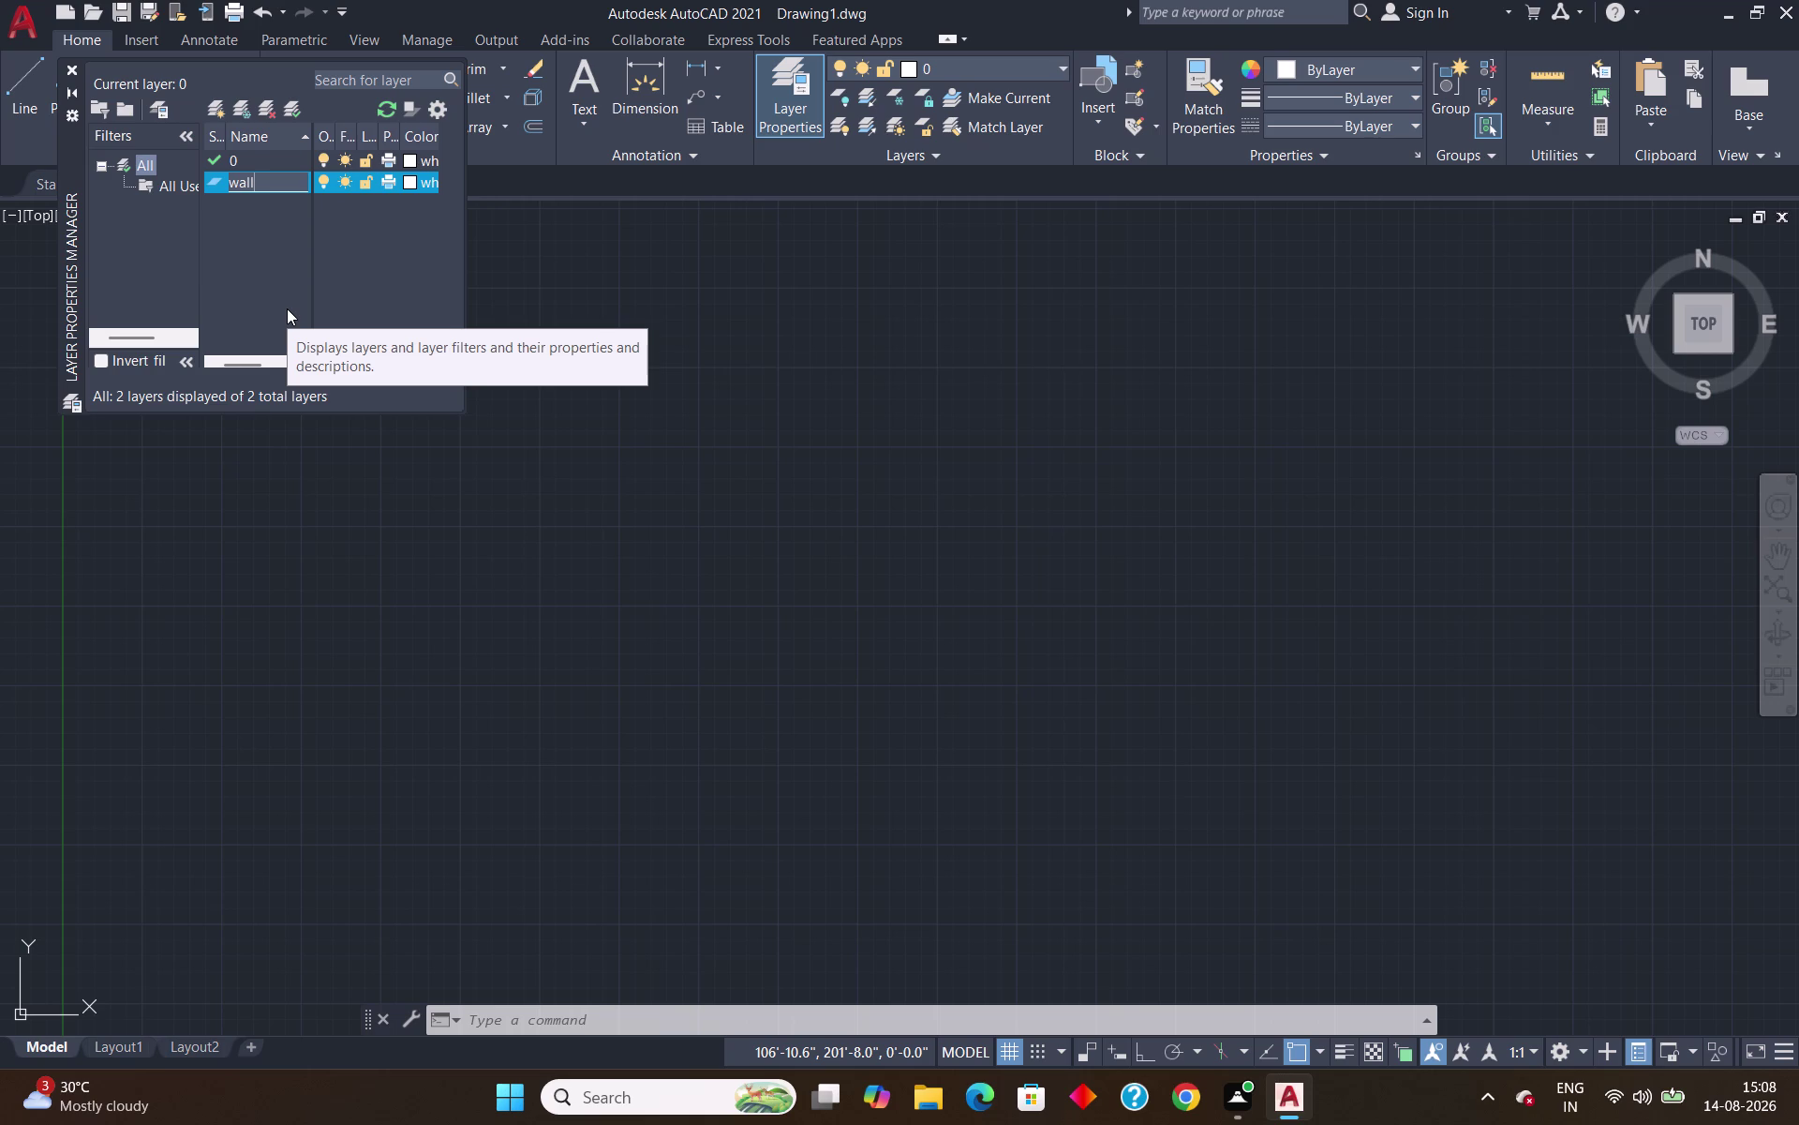
key(Return)
Add a second layer named win, open its colour swatch, and close Layer Properties.
key(Return)
key(BackSpace)
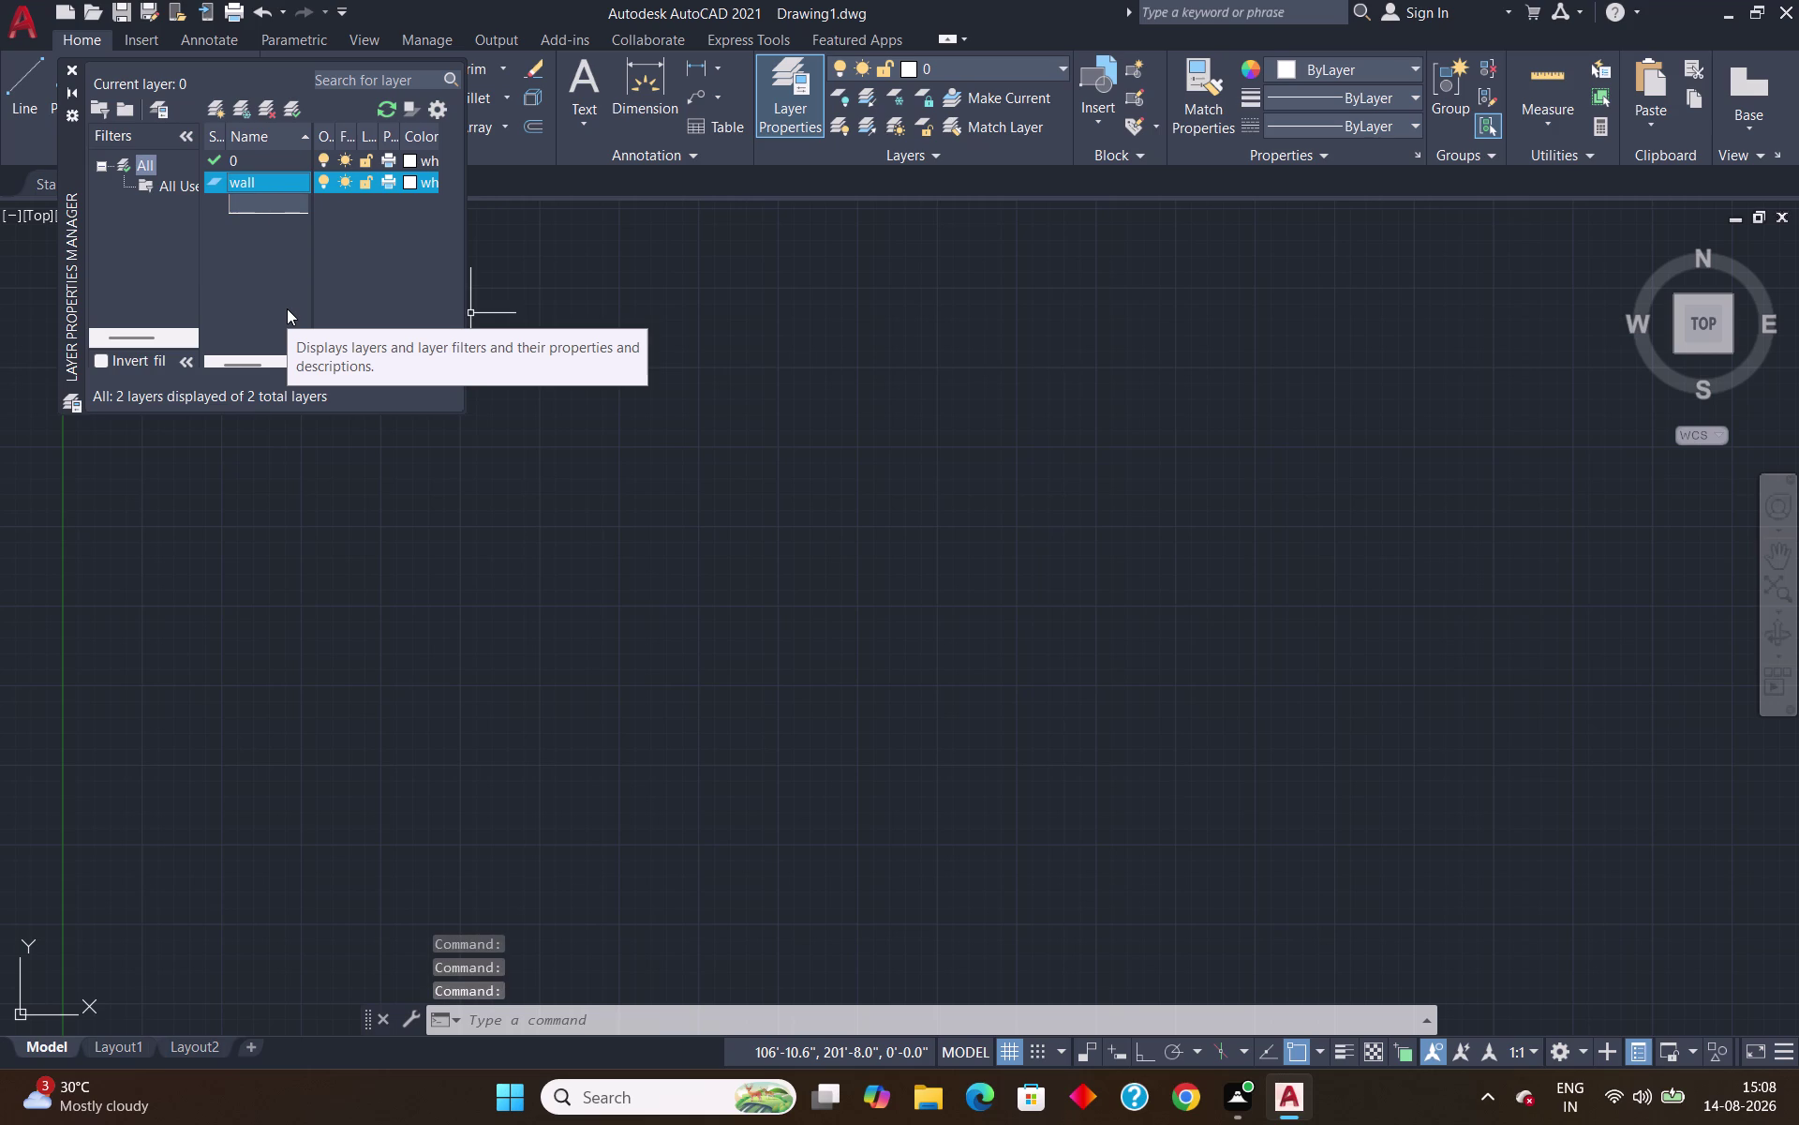
text(wi)
text(n)
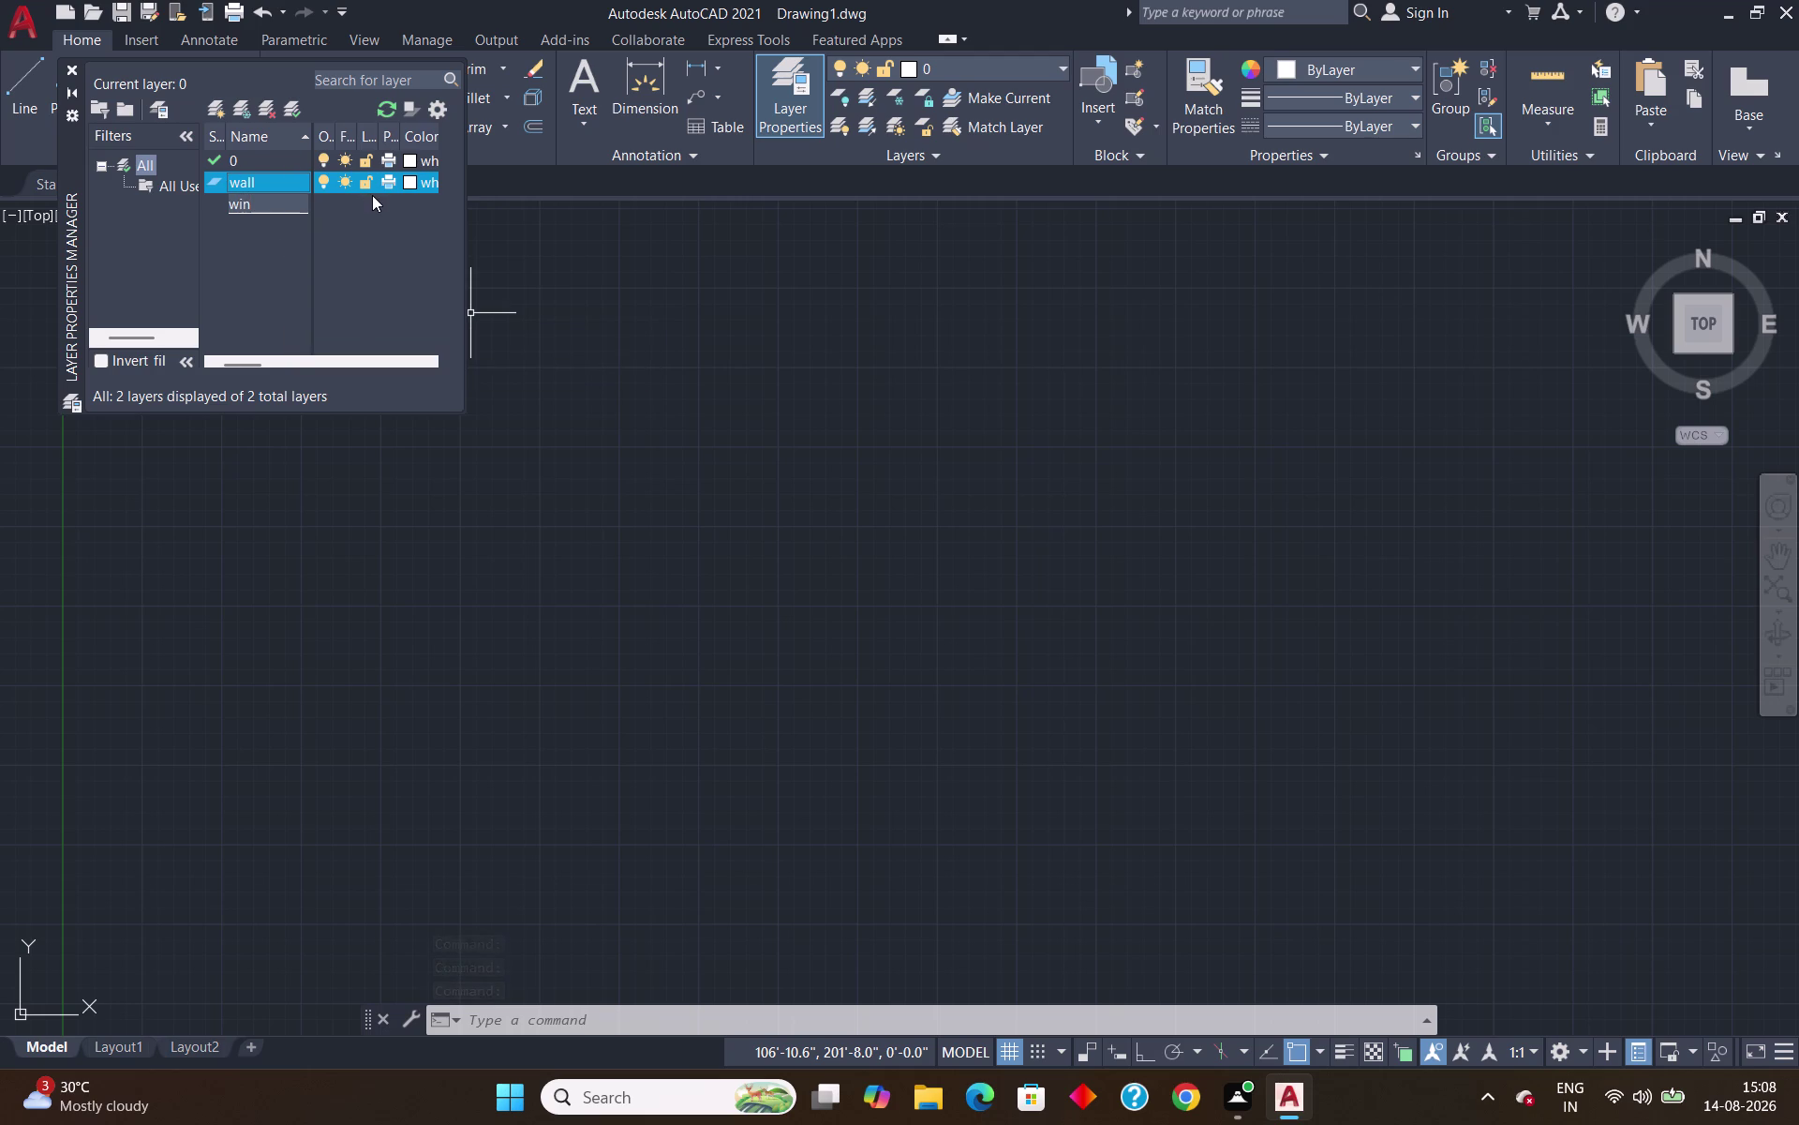
key(Return)
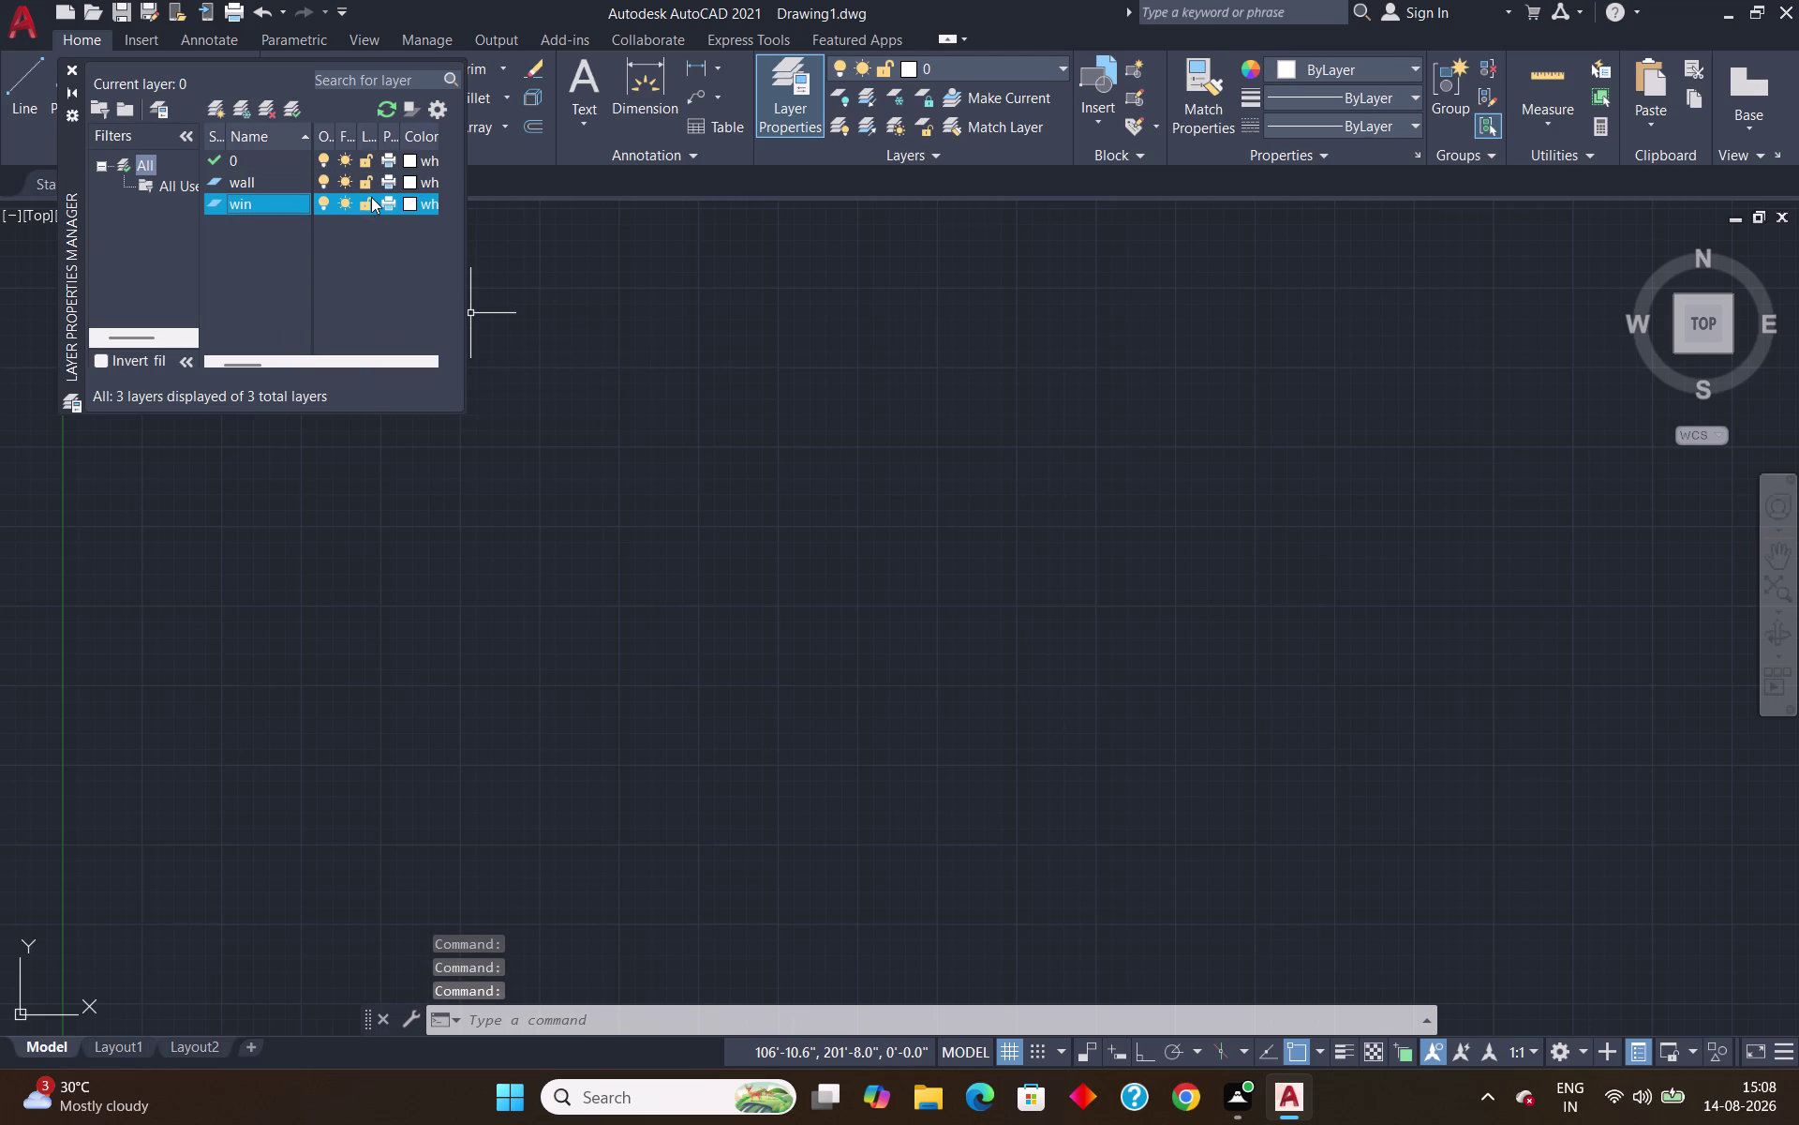
click(406, 203)
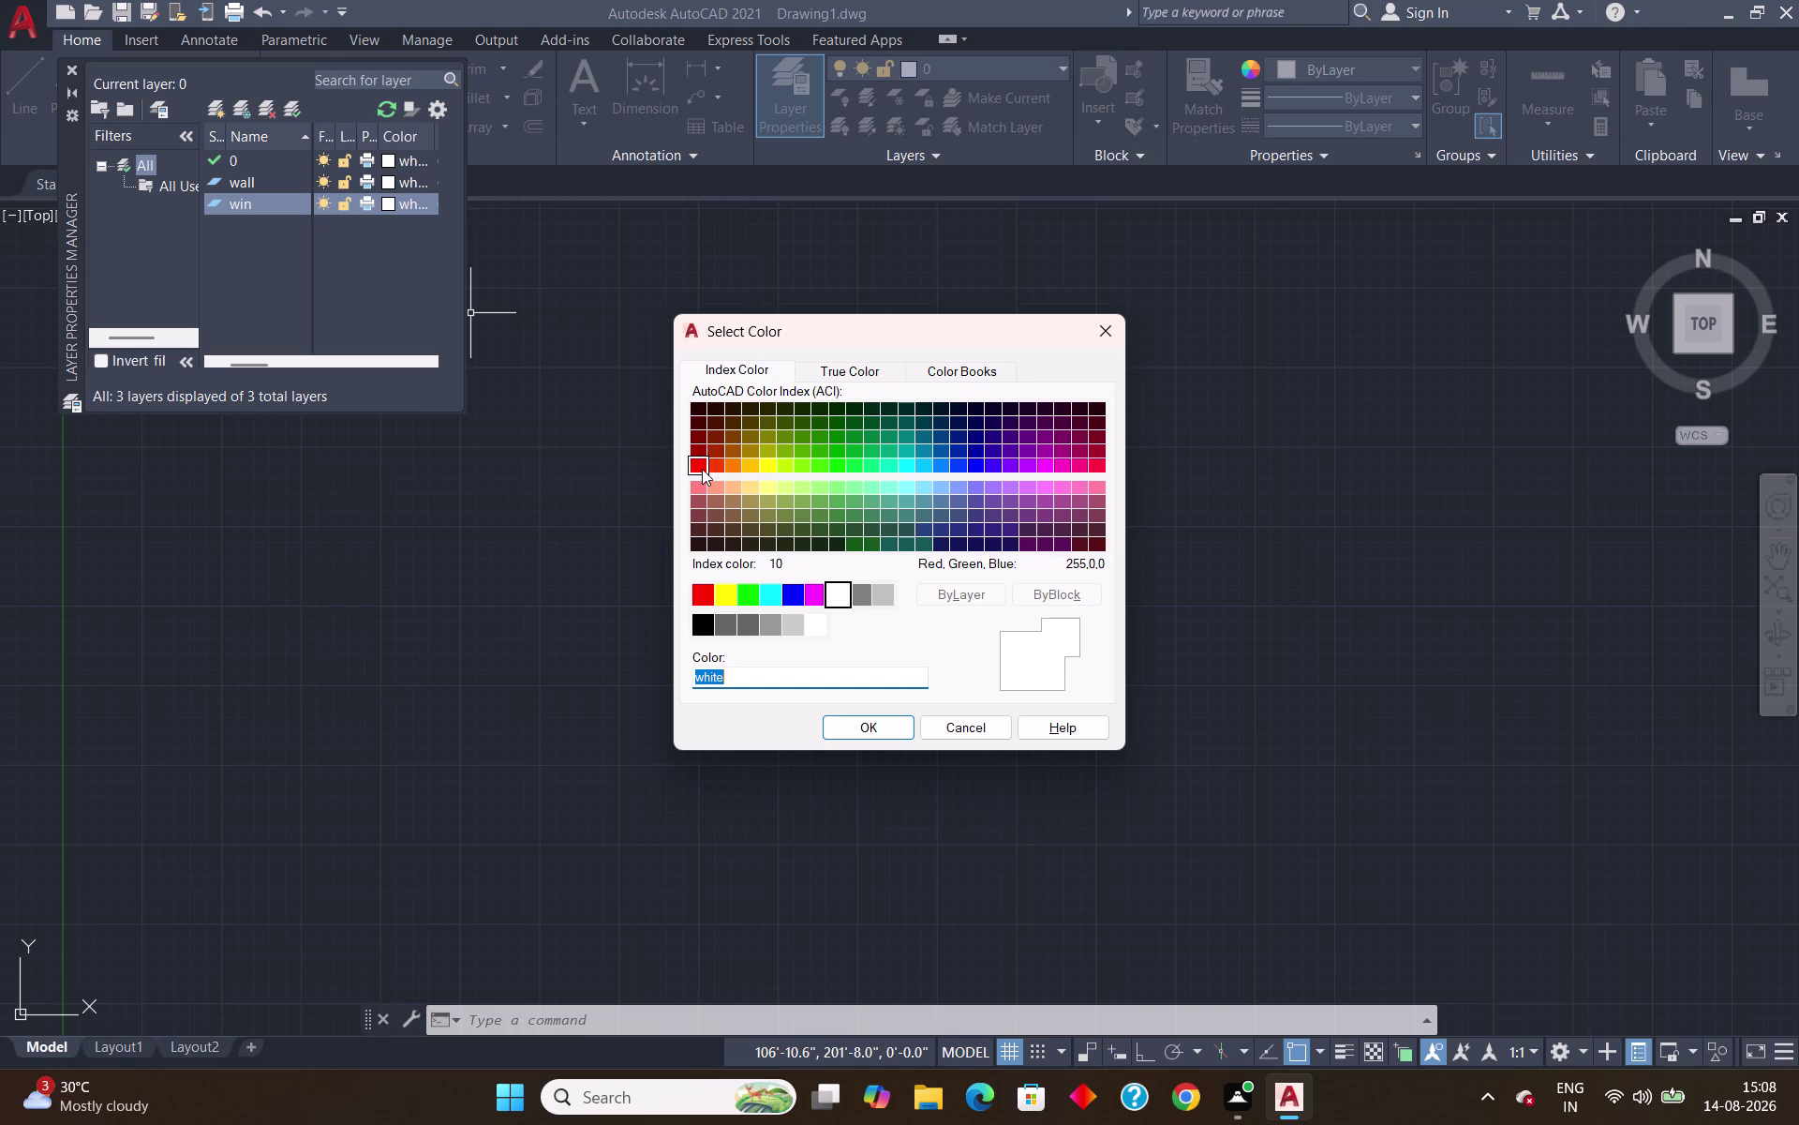
click(1098, 333)
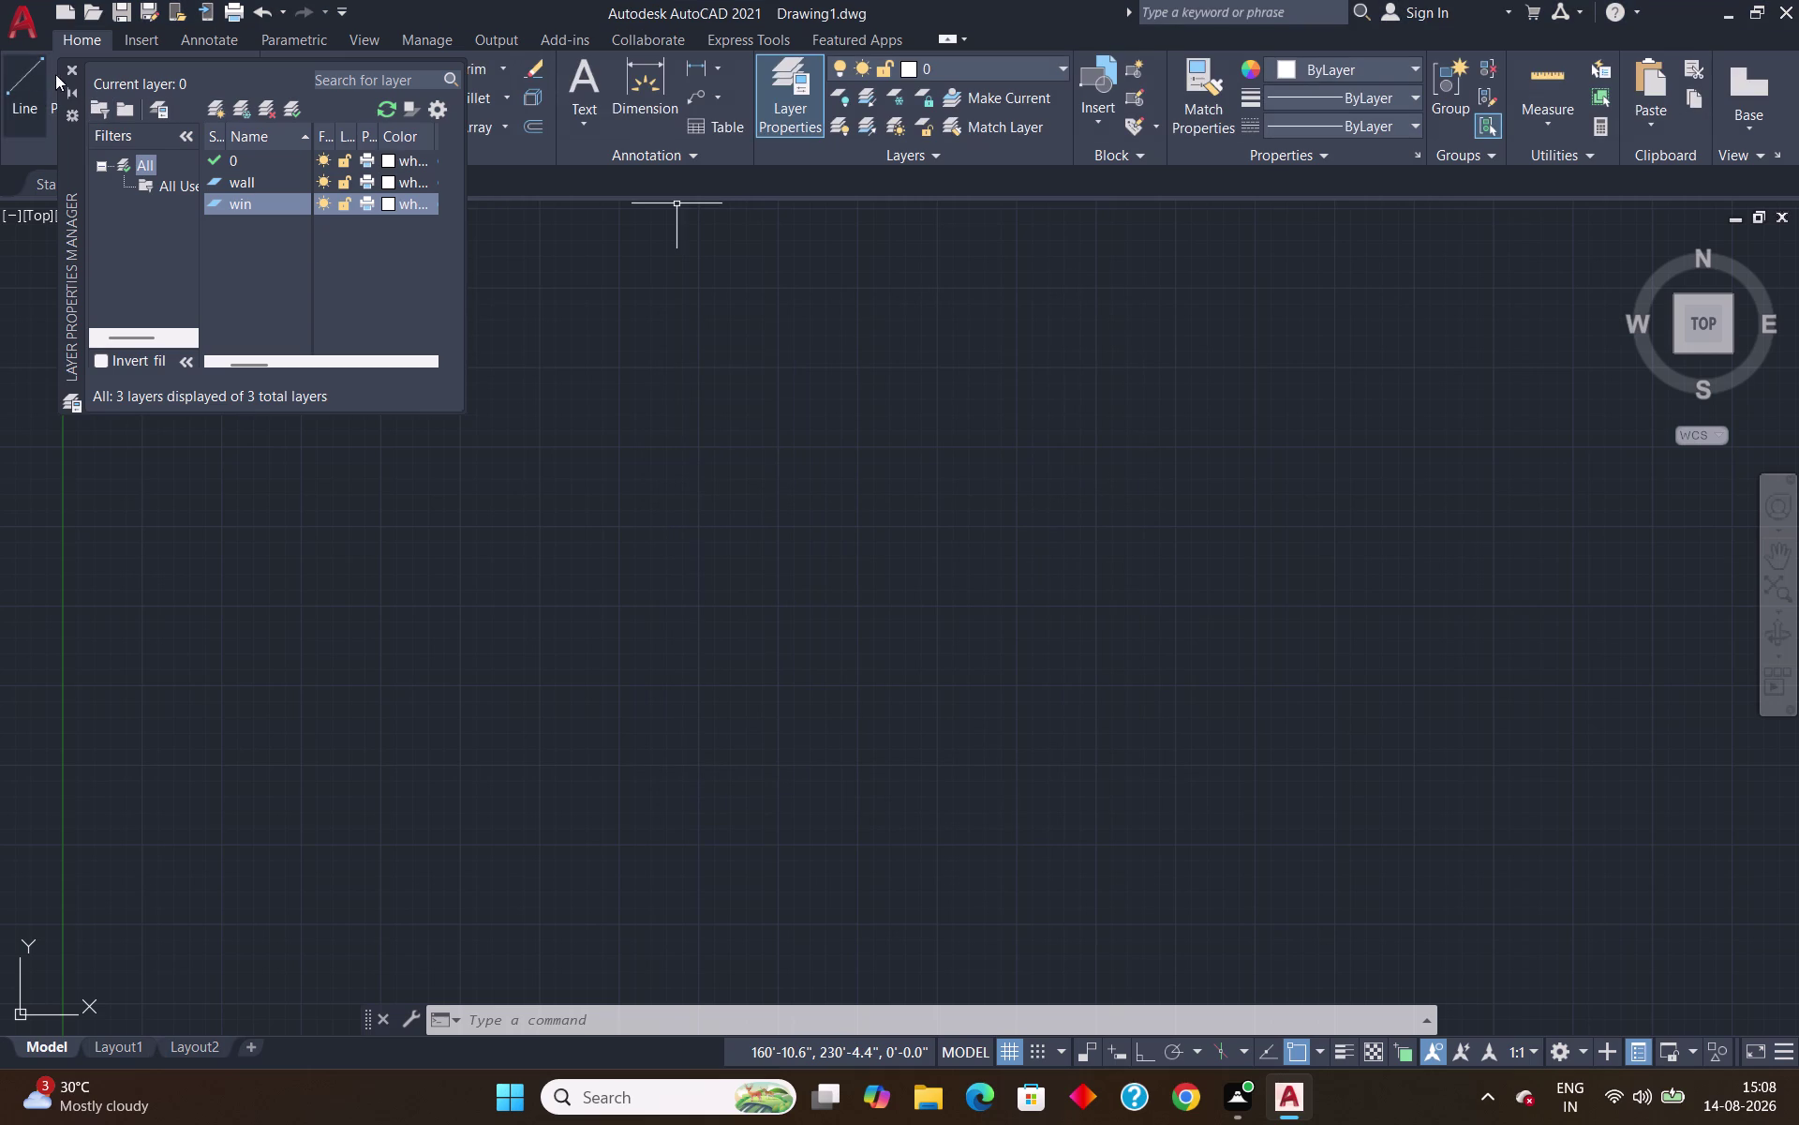
click(70, 70)
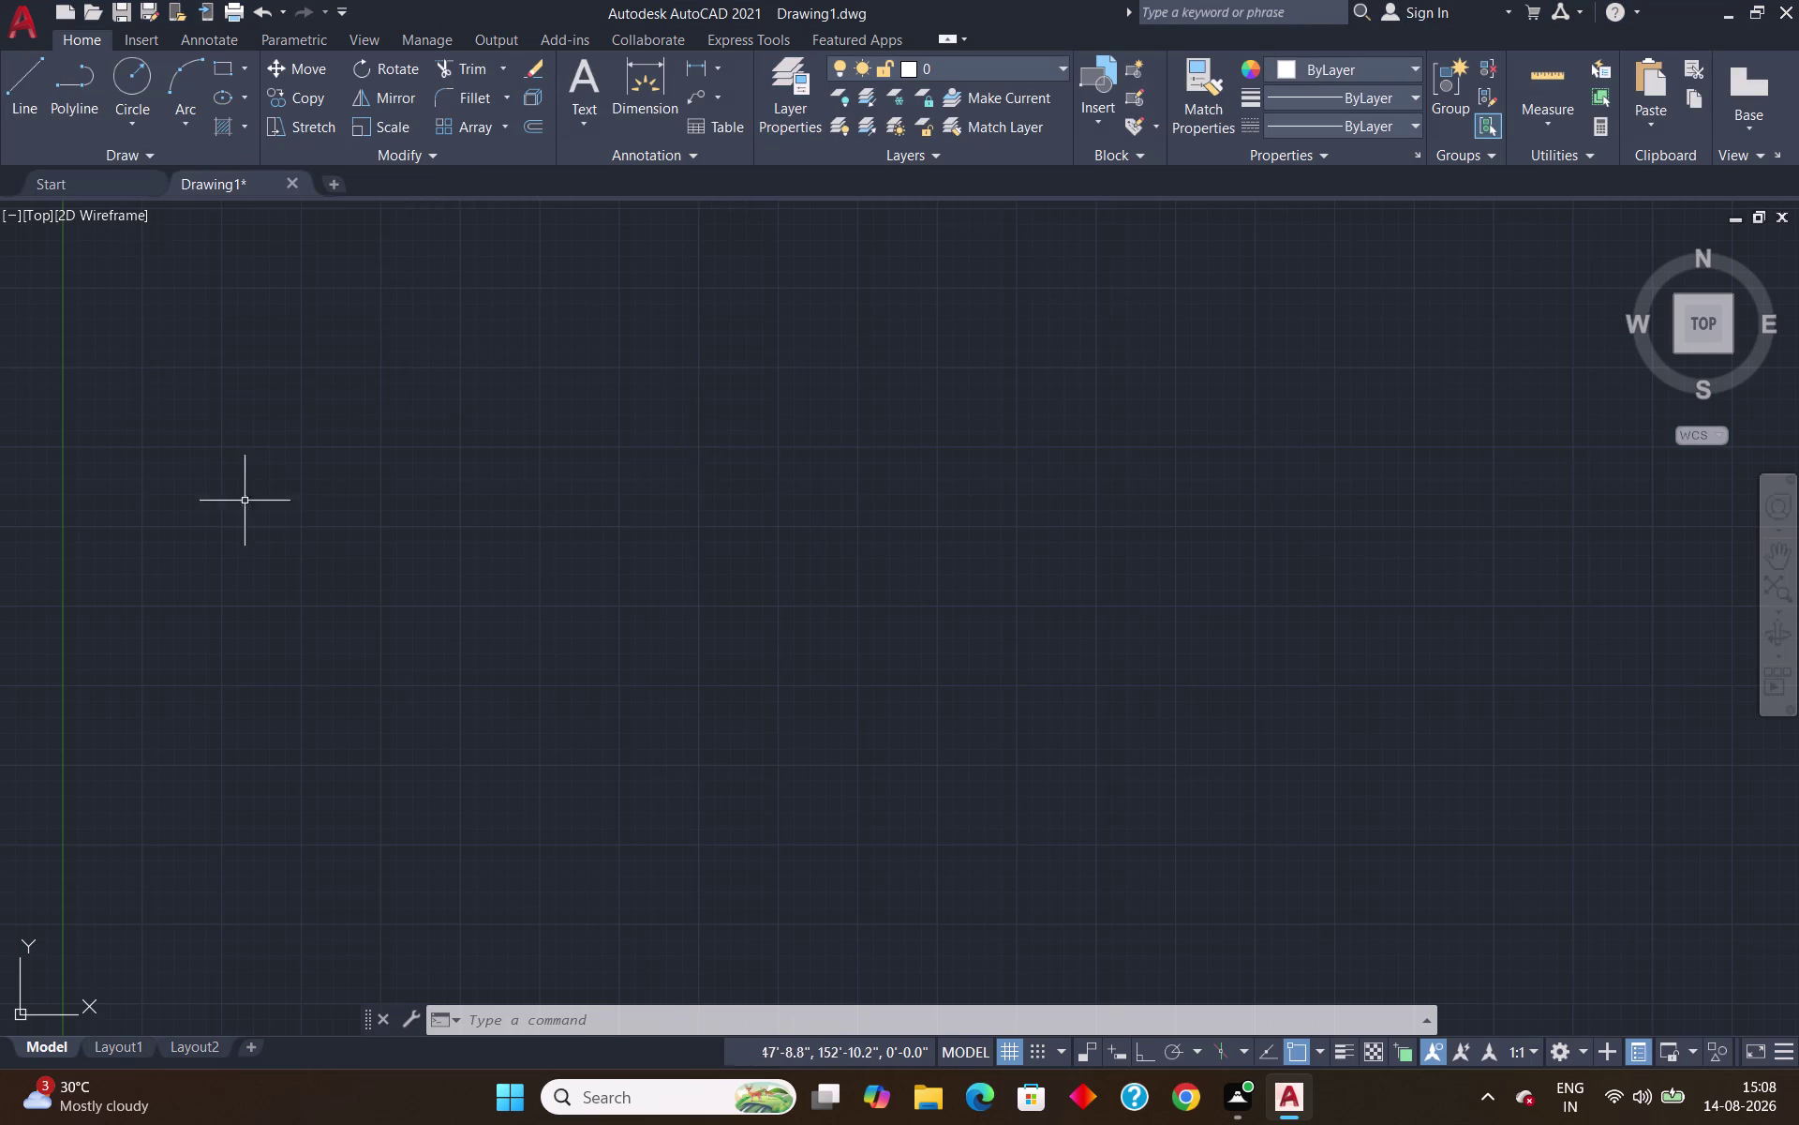
scroll(down, 3)
scroll(down, 3)
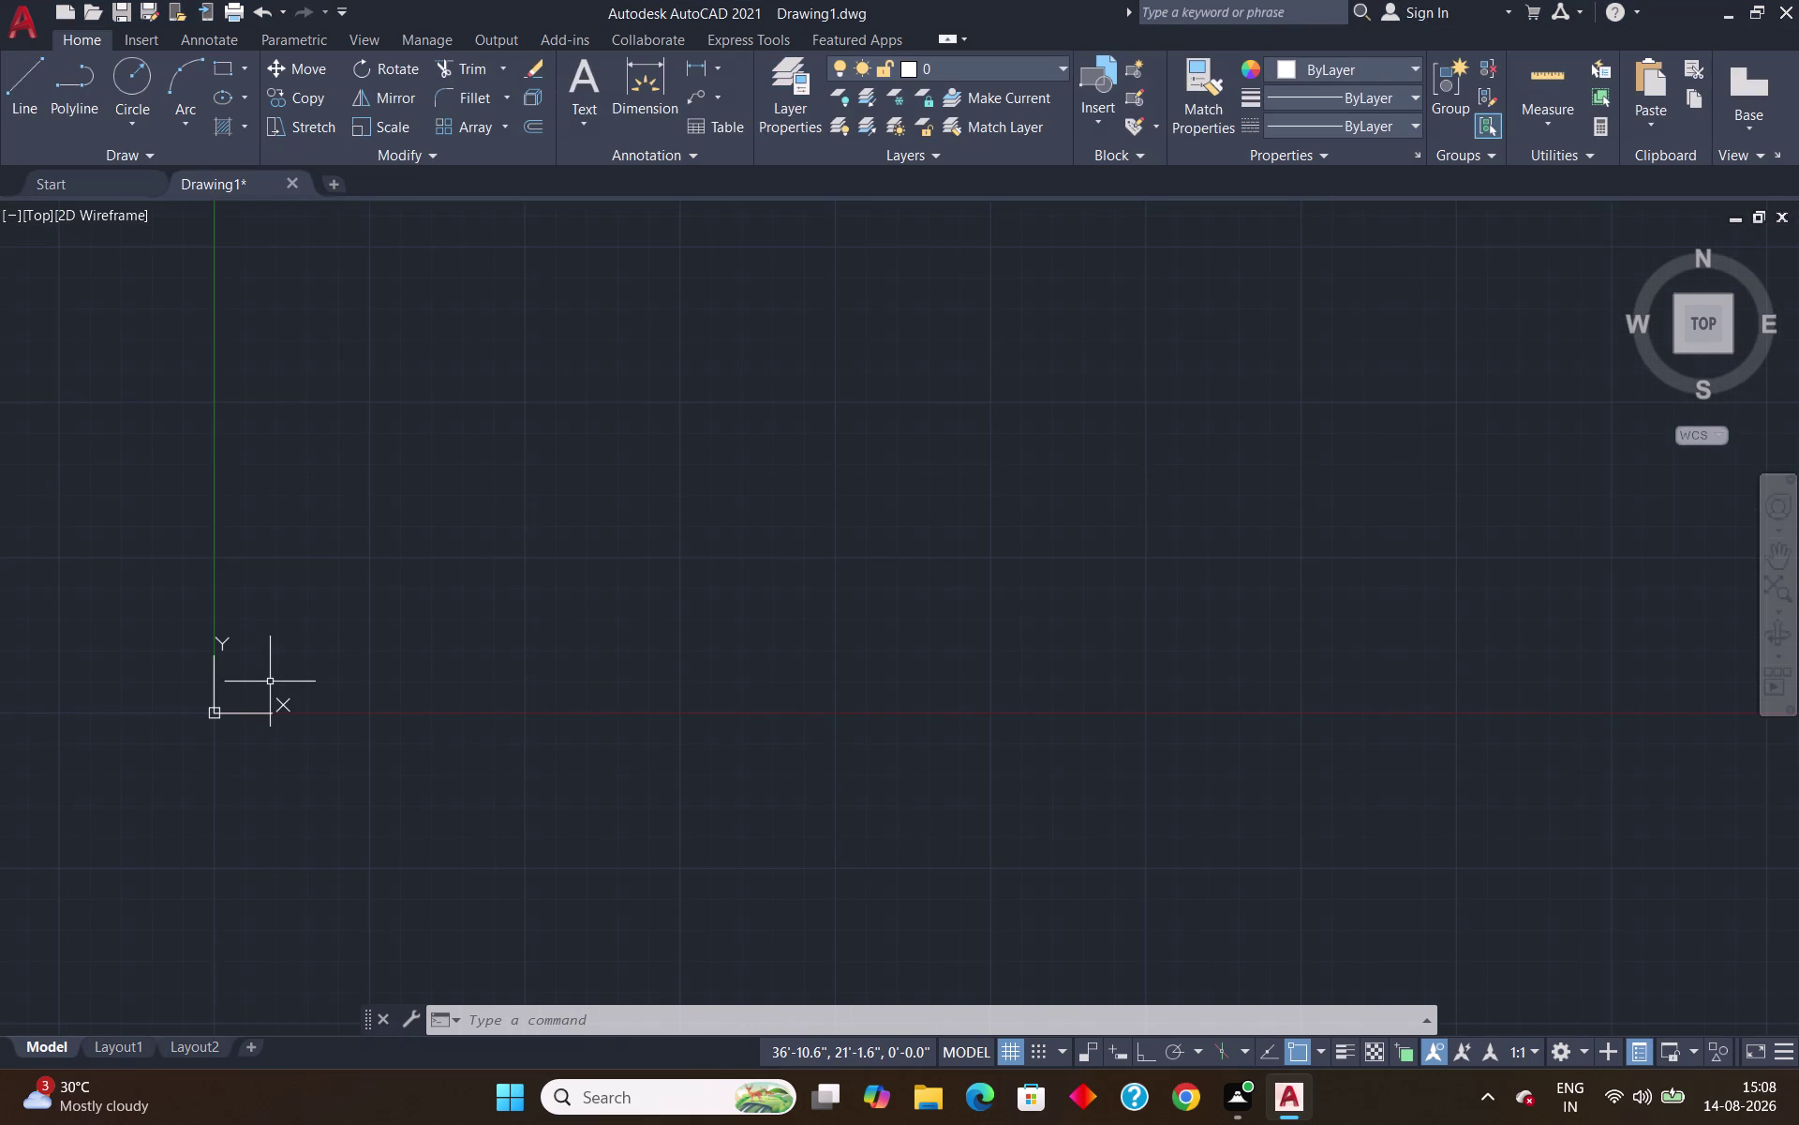
scroll(up, 3)
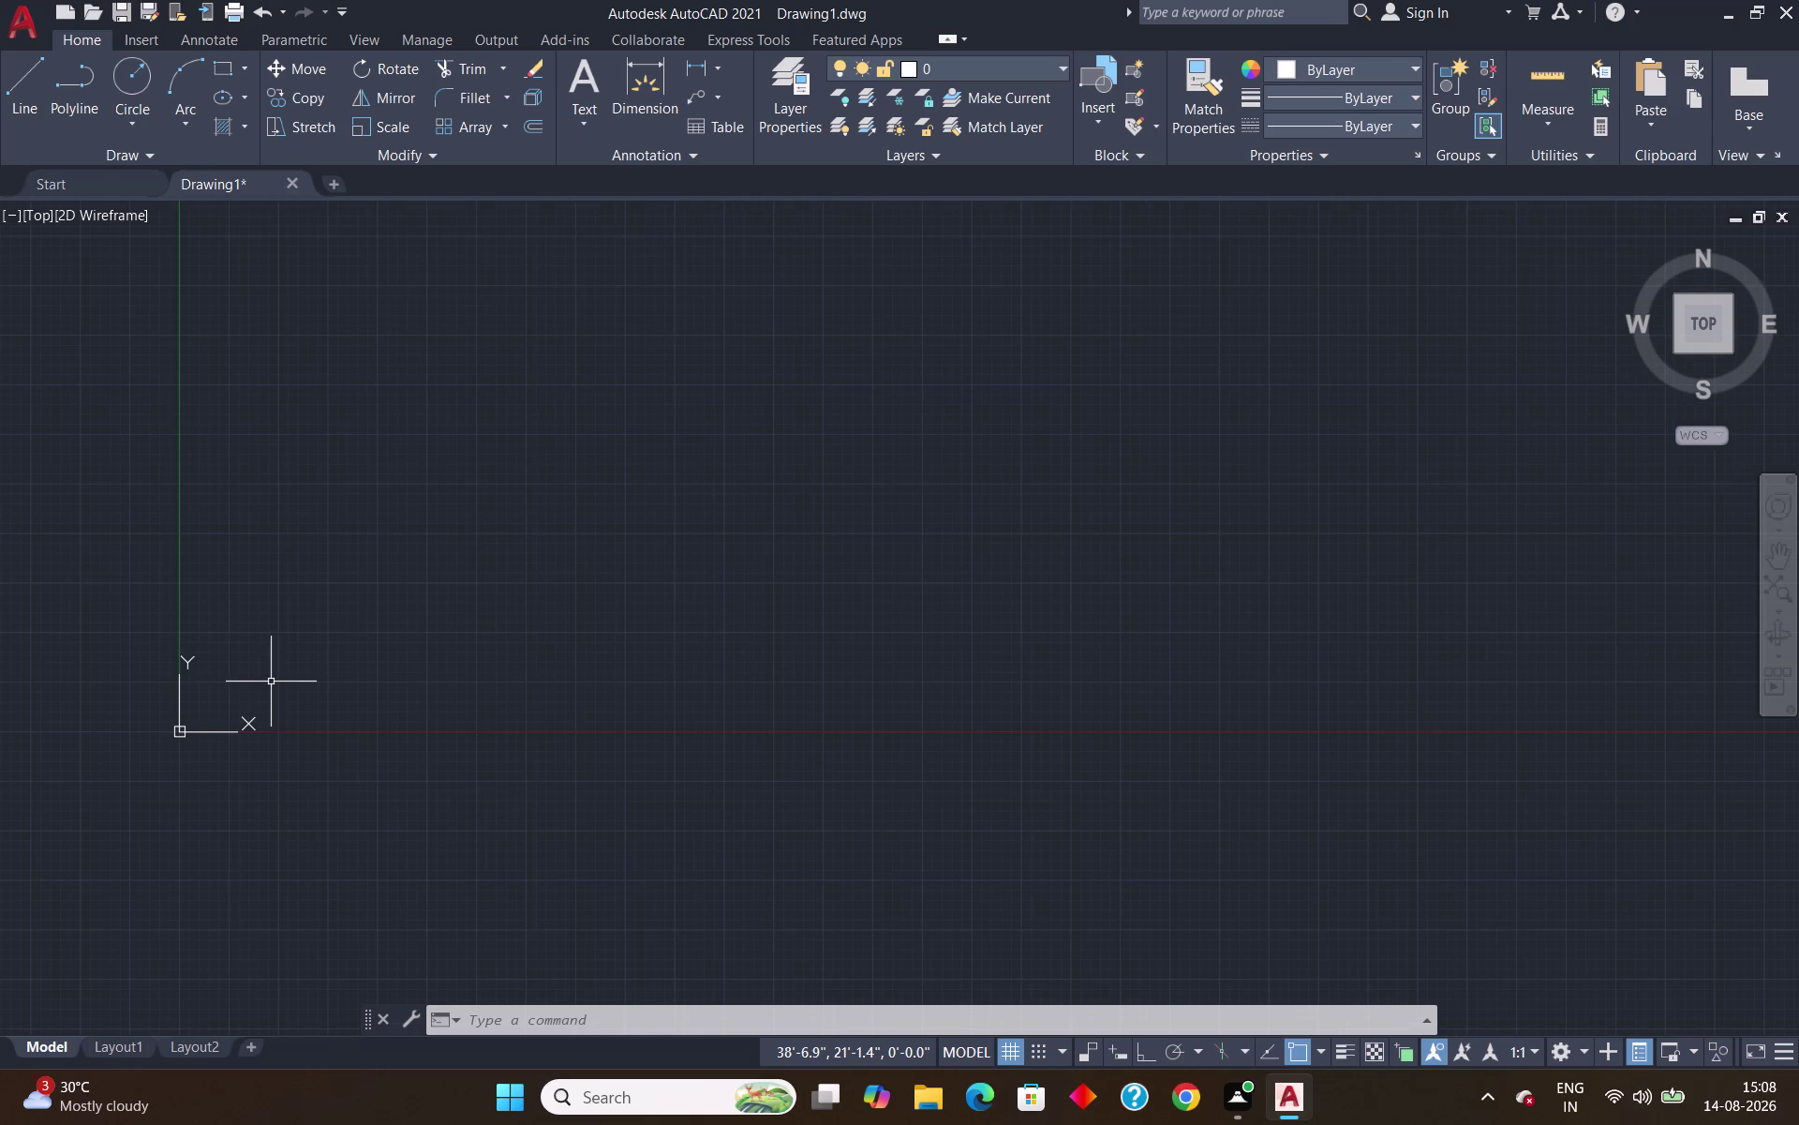
key(l)
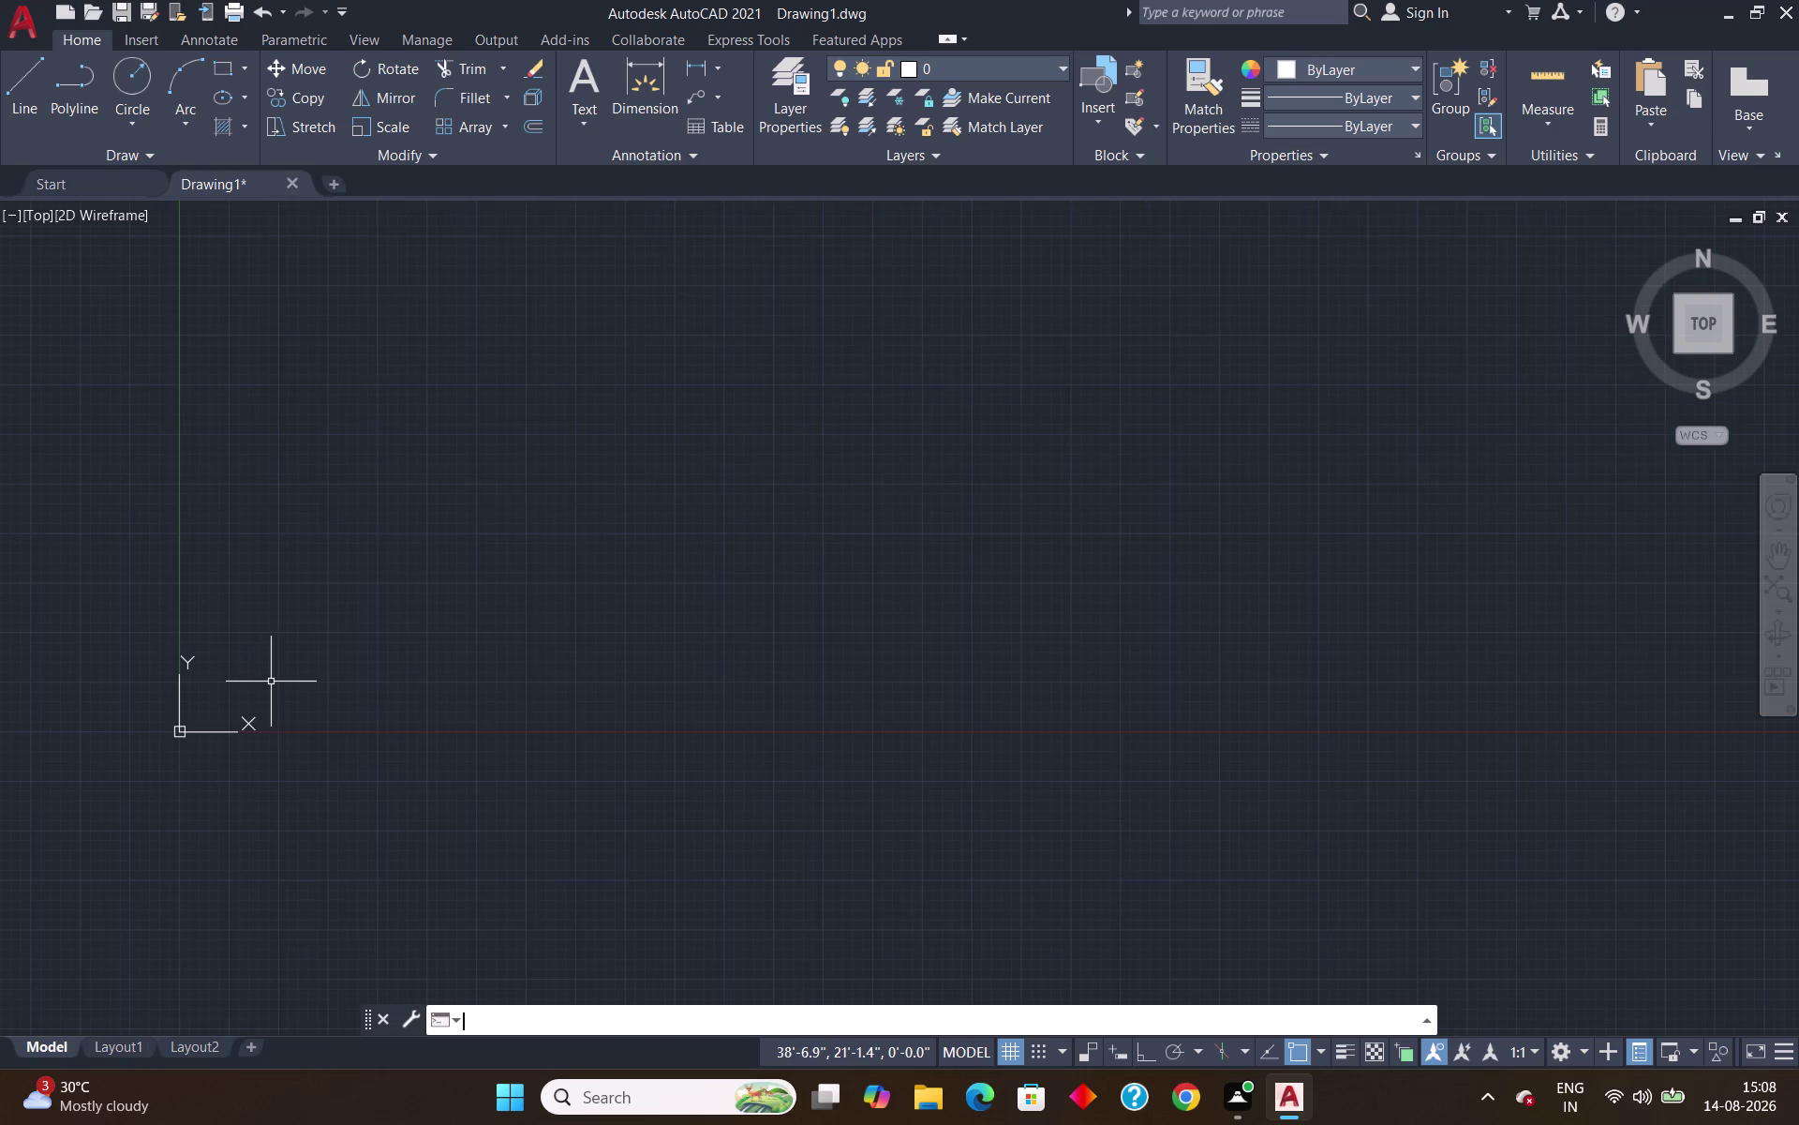
key(Return)
scroll(down, 3)
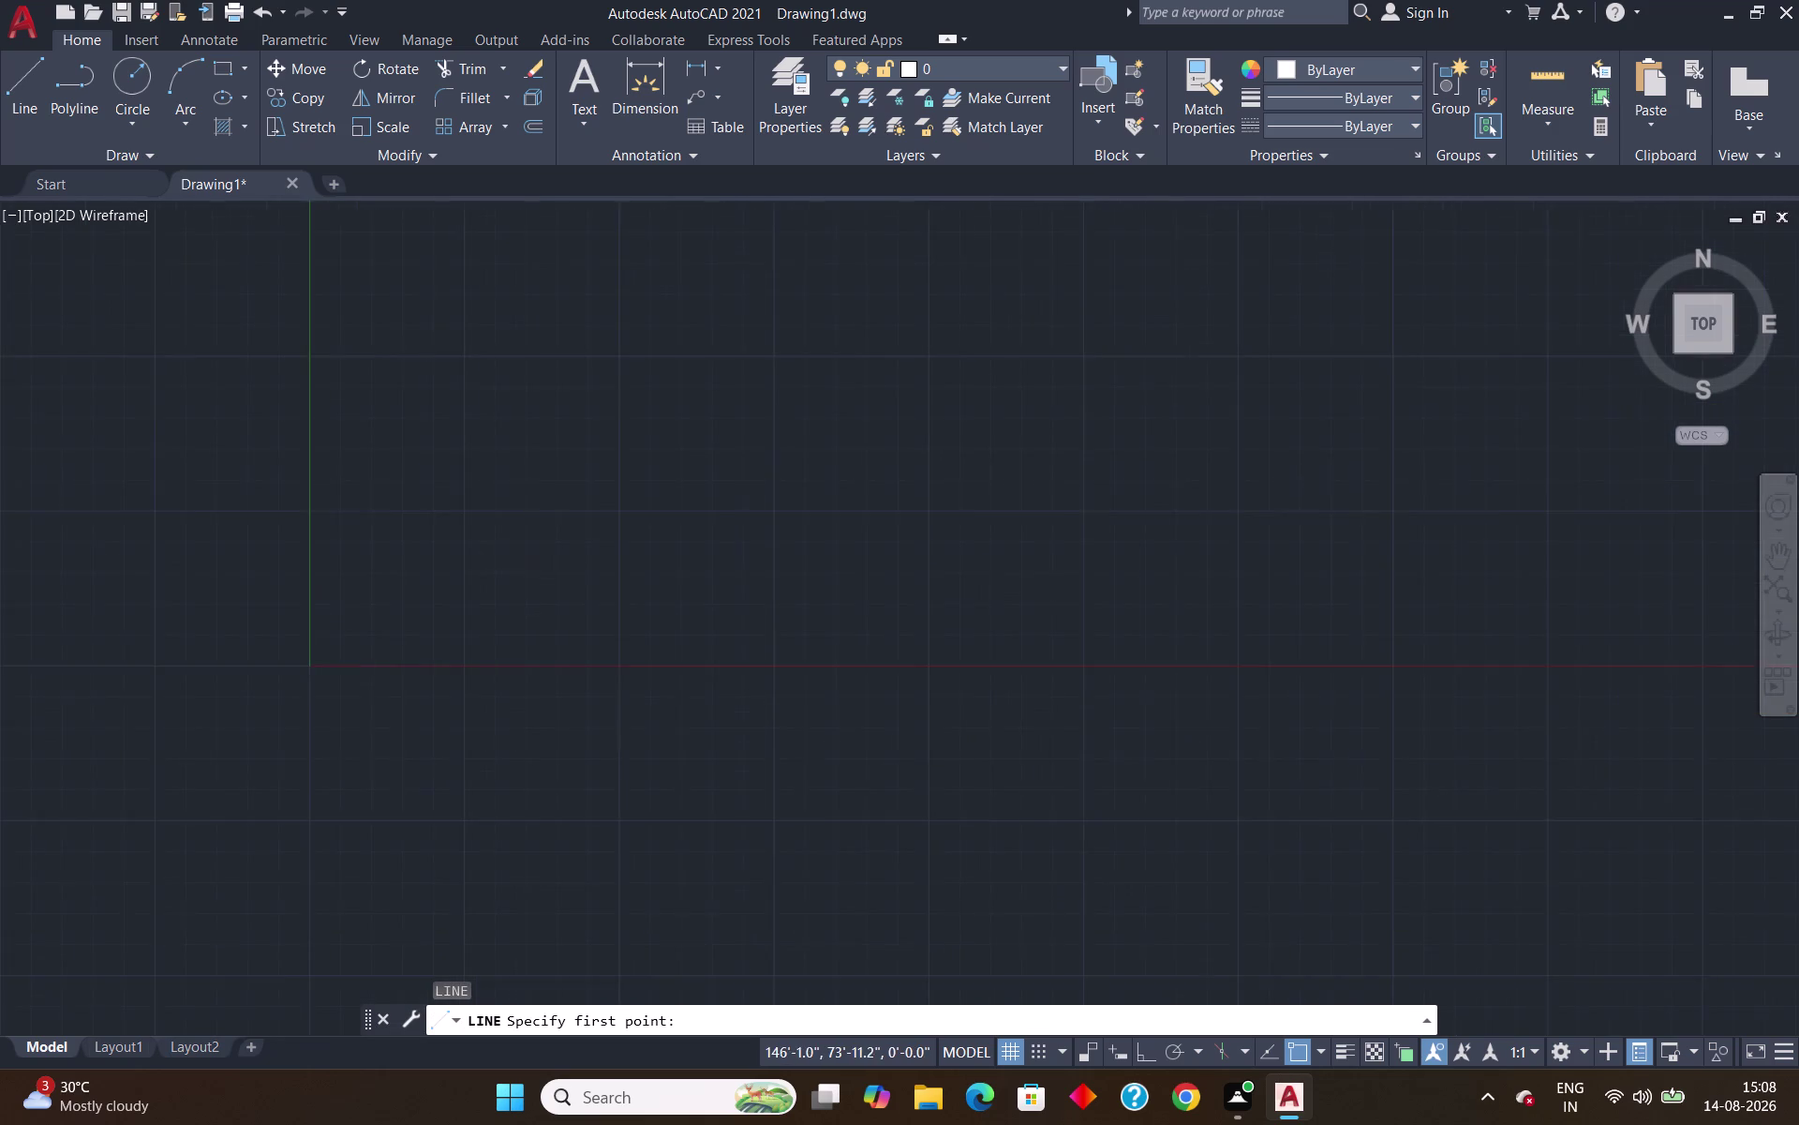
middle_drag(935, 445, 292, 766)
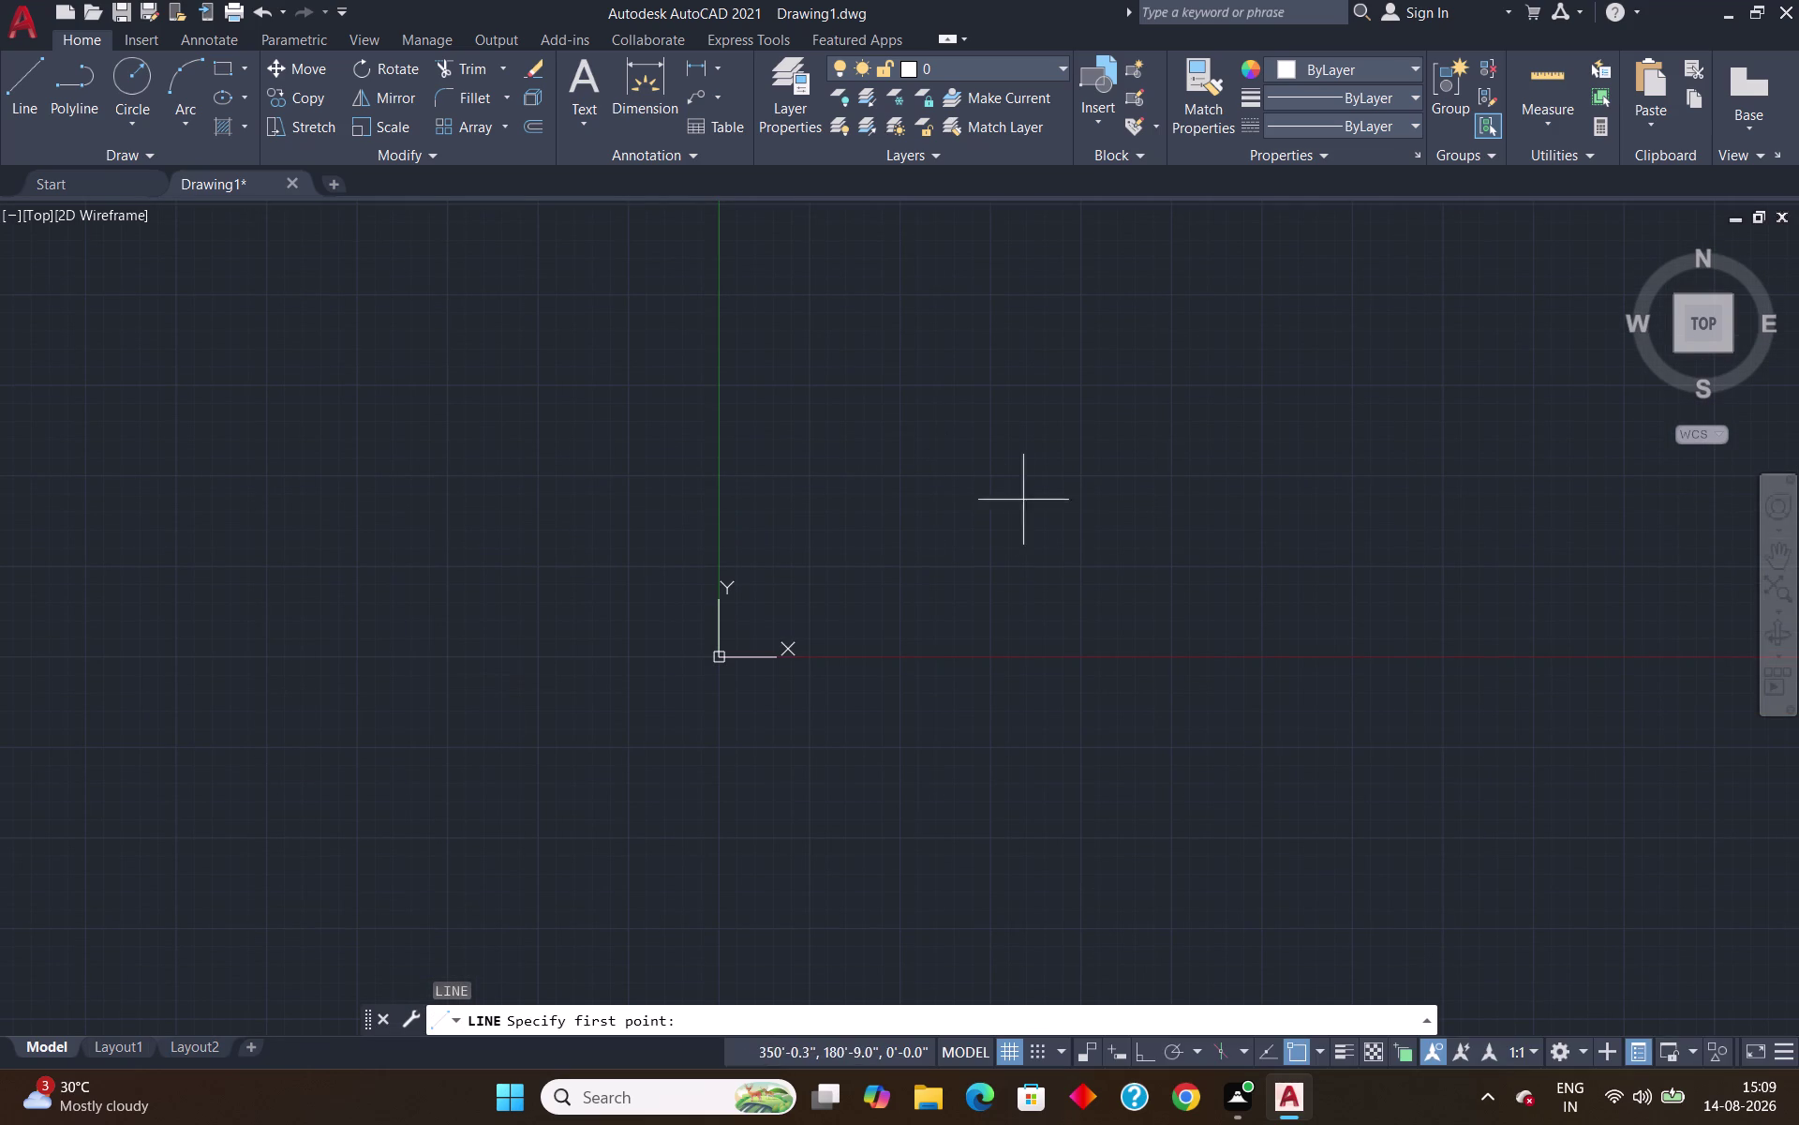
middle_drag(1023, 500, 449, 735)
middle_drag(1395, 425, 1245, 573)
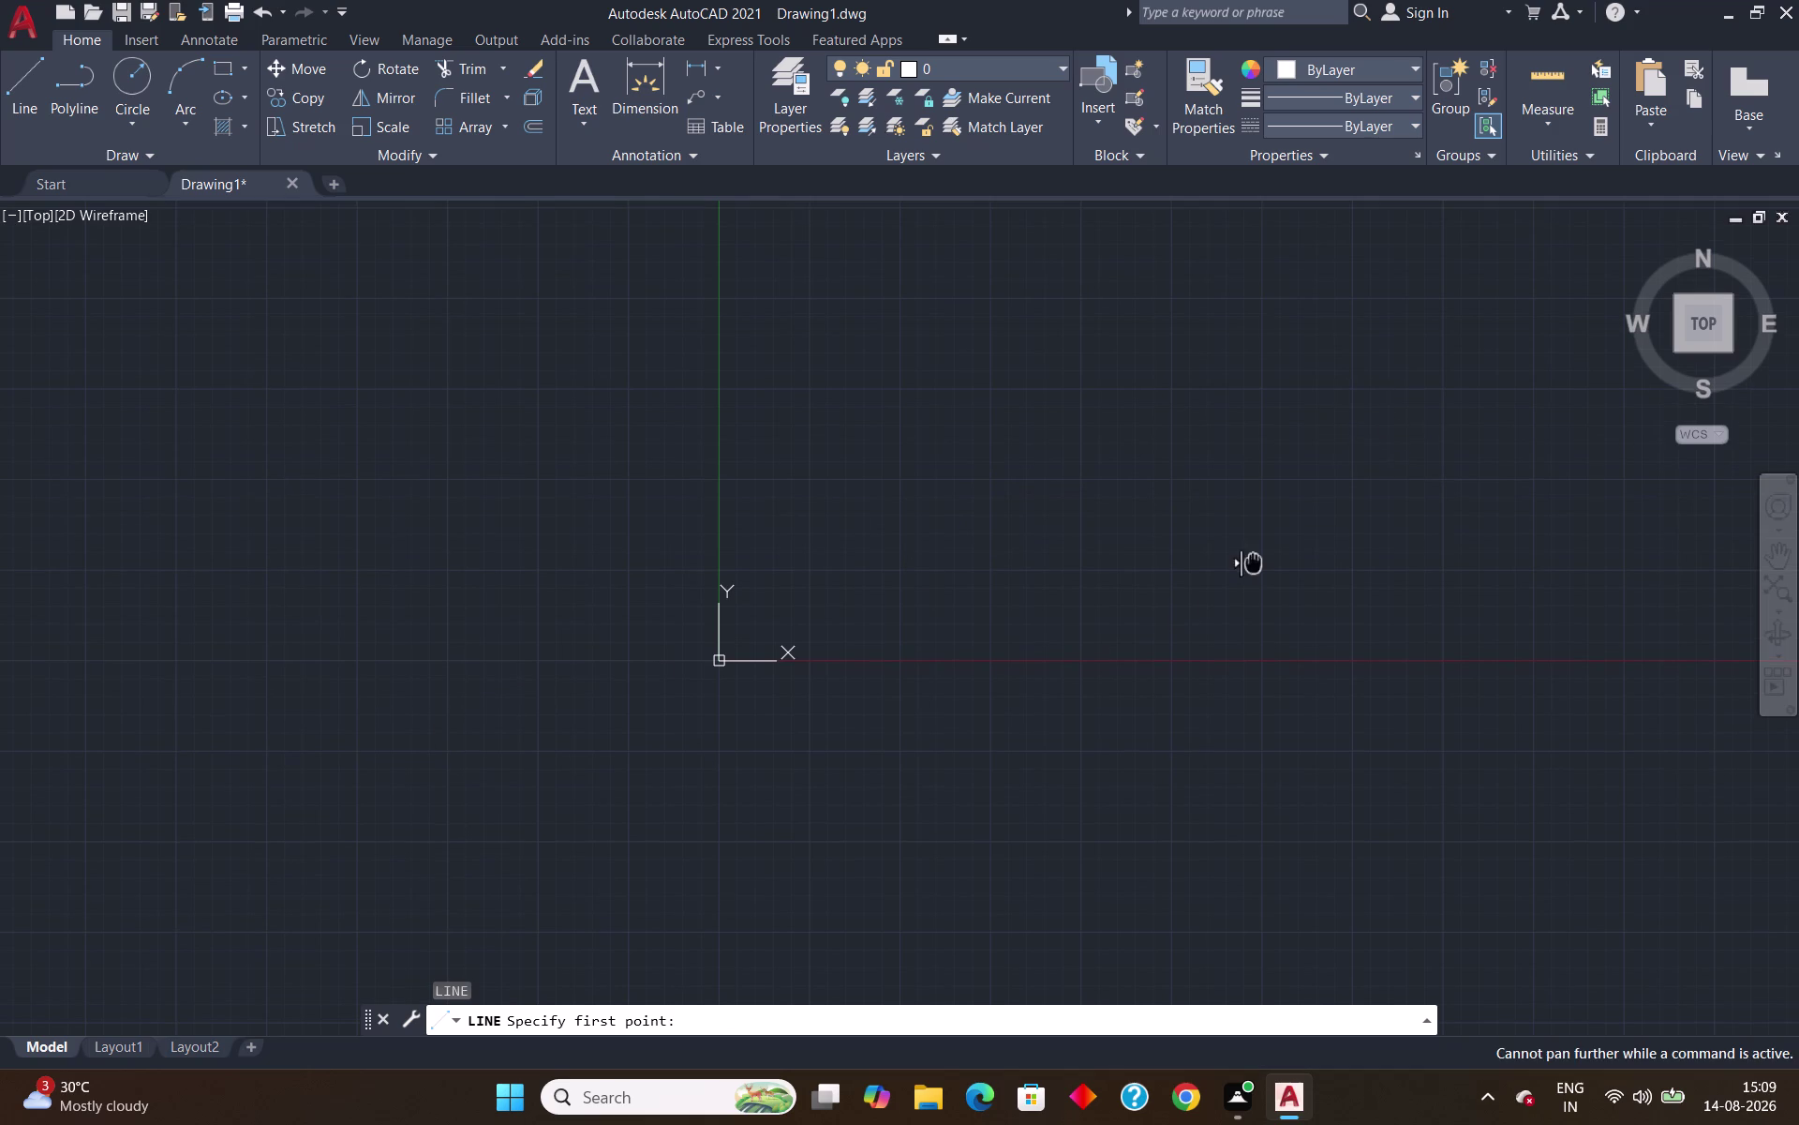
middle_drag(1245, 572, 803, 734)
scroll(down, 3)
scroll(down, 3)
key(Escape)
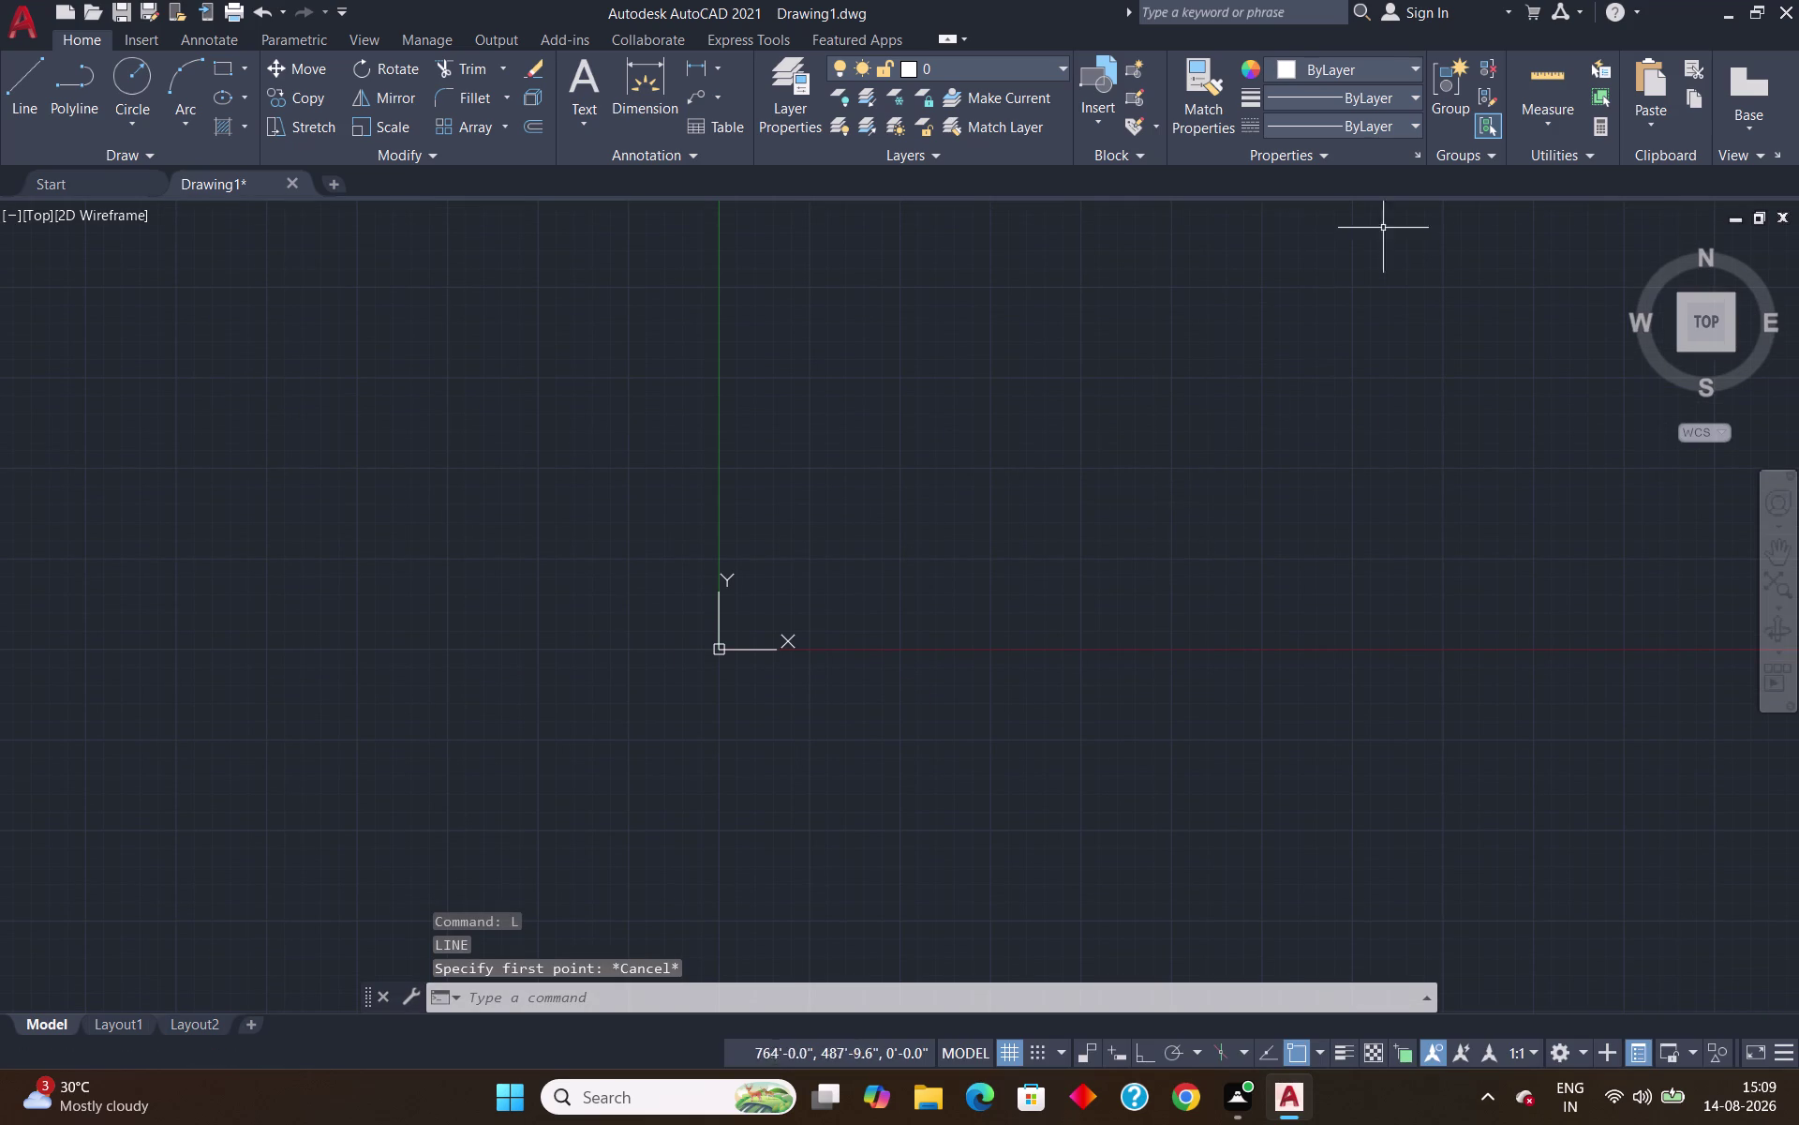
middle_drag(1238, 397, 891, 519)
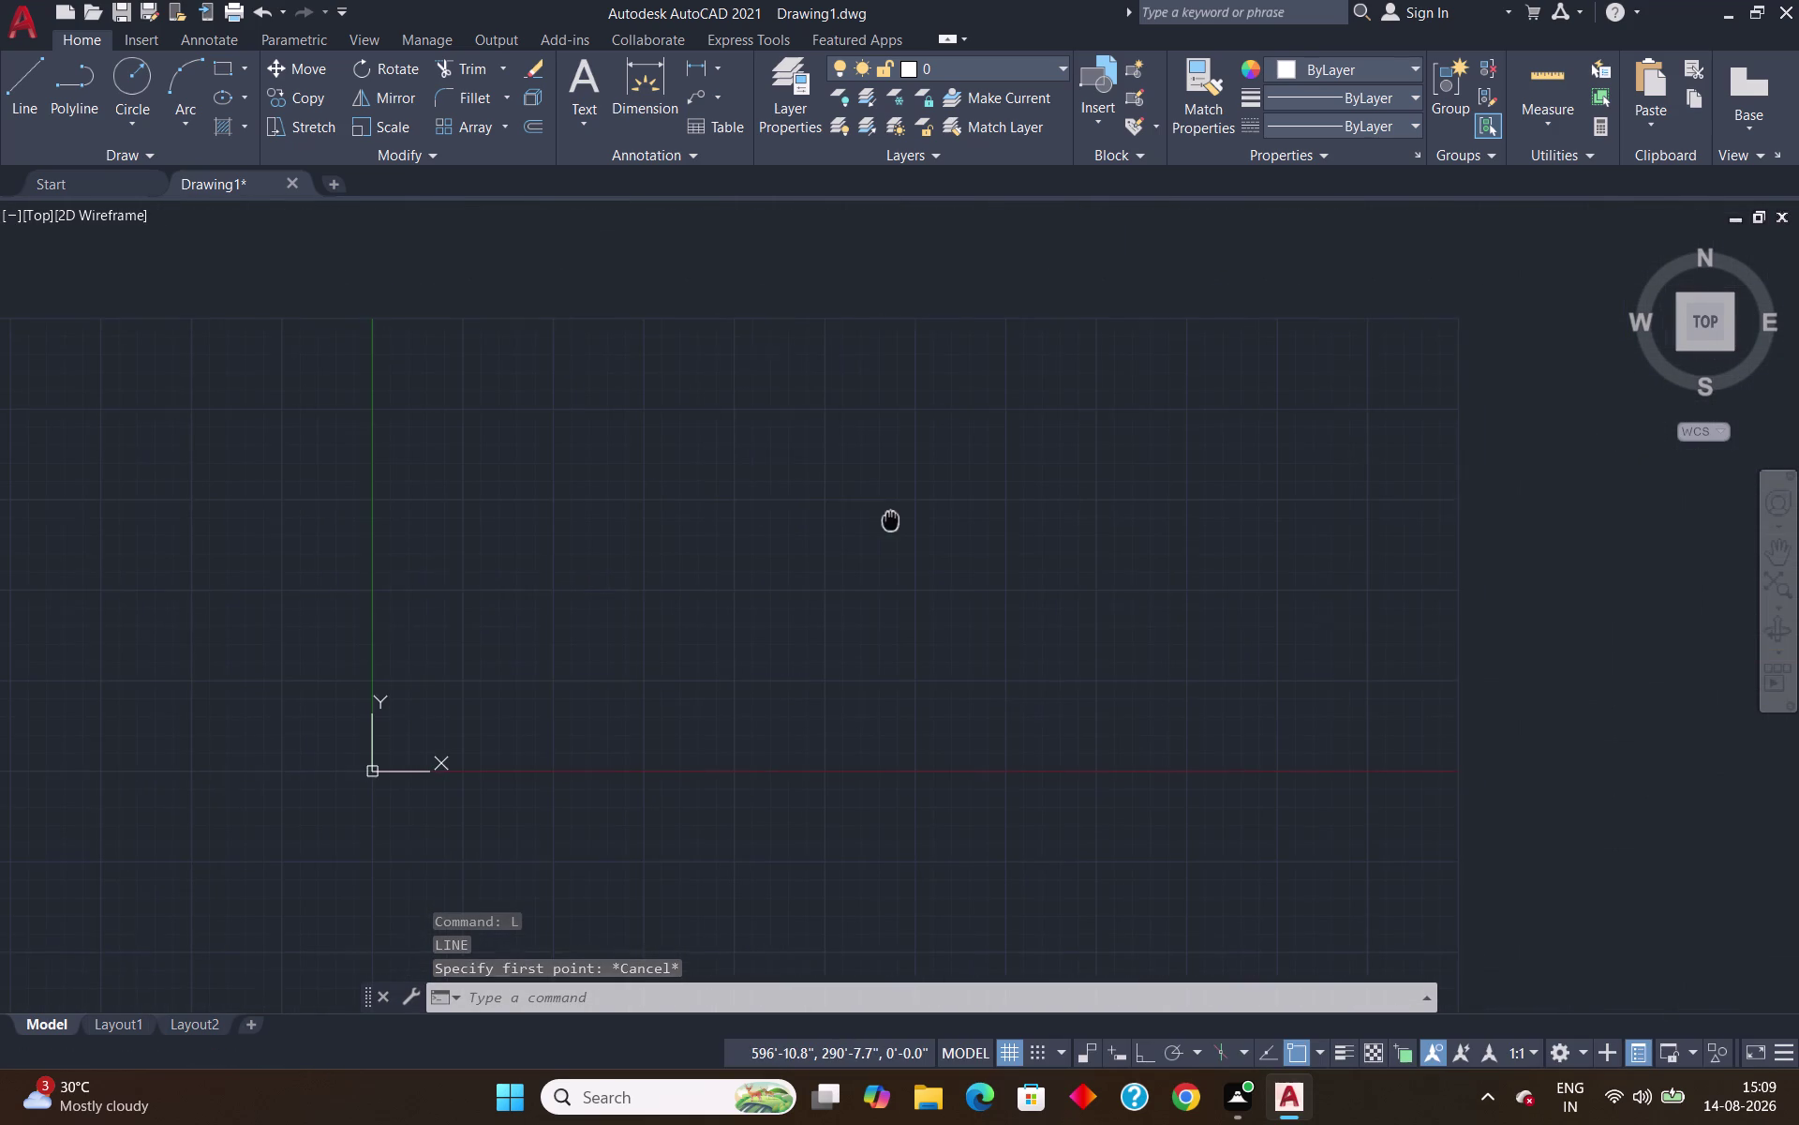
middle_drag(891, 518, 894, 516)
key(l)
key(Return)
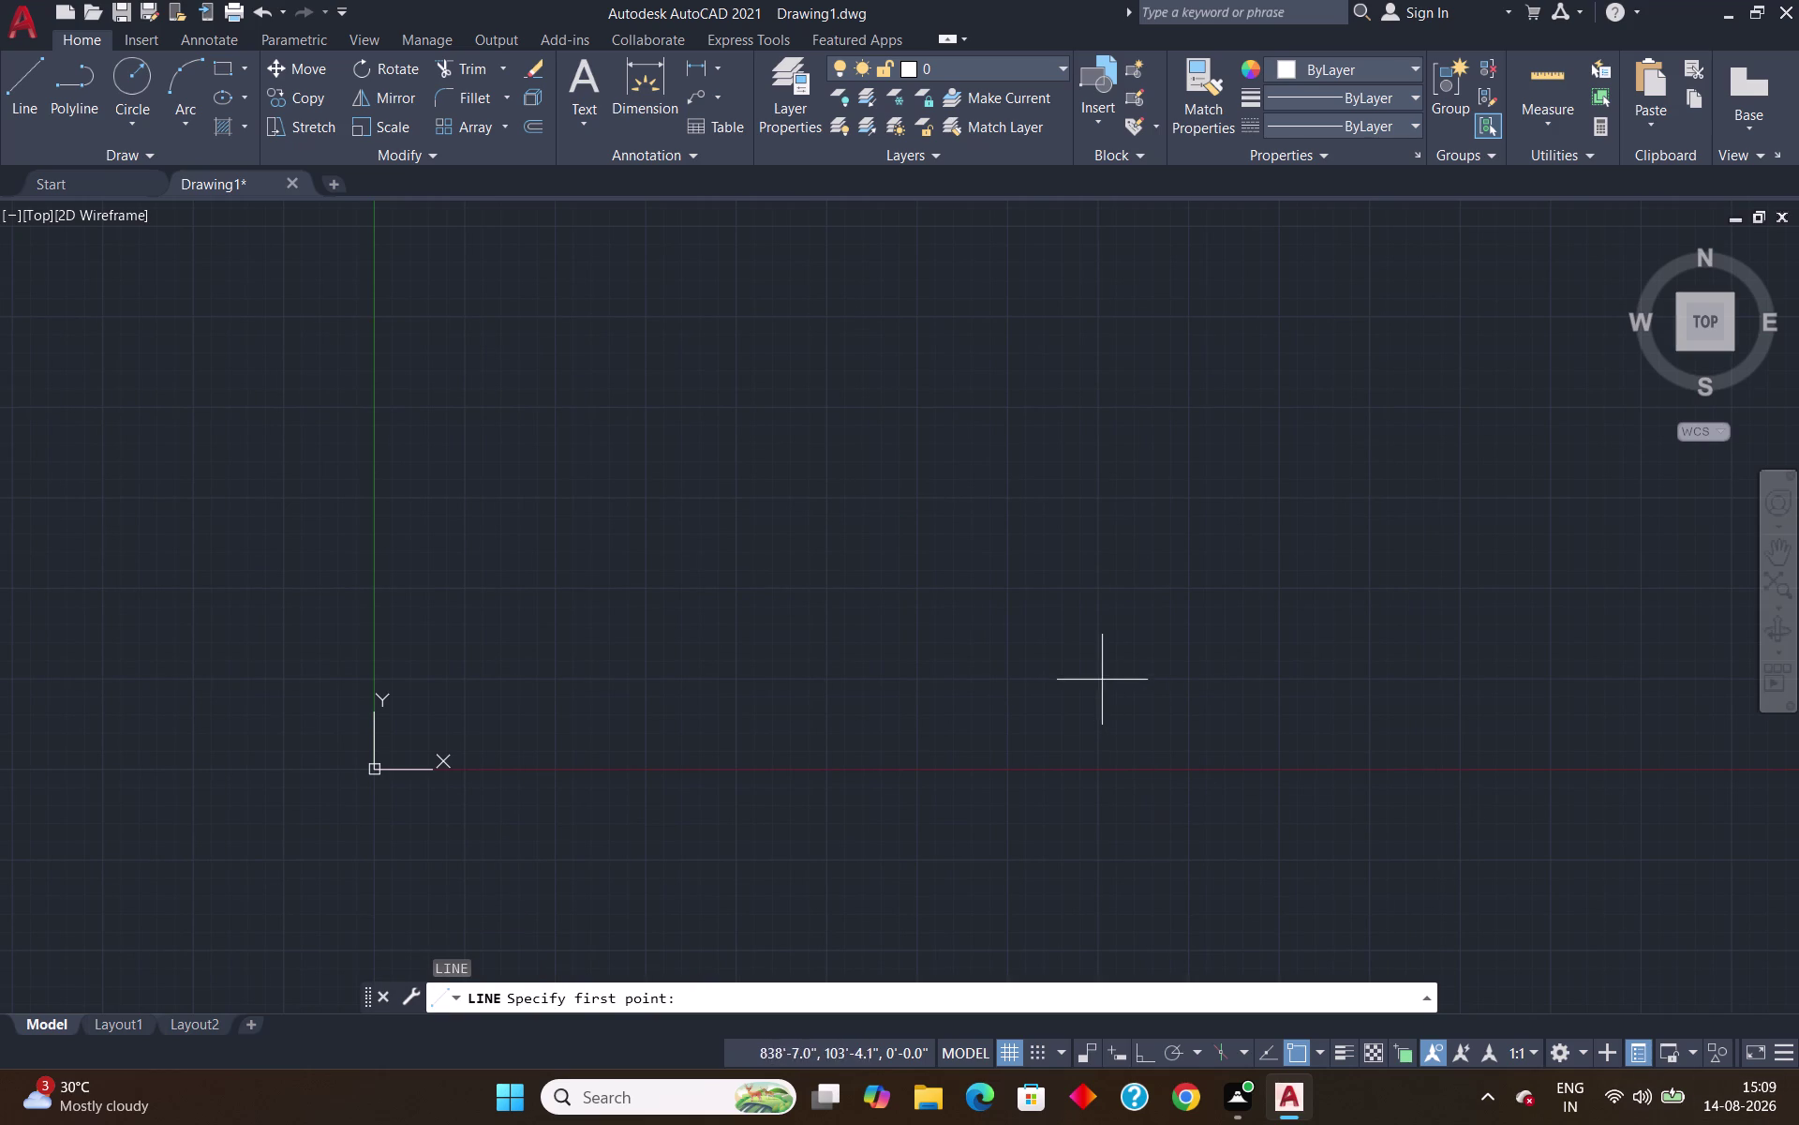
Pick the start corner with Ortho on and draw the first 40' and 30' sides.
click(642, 589)
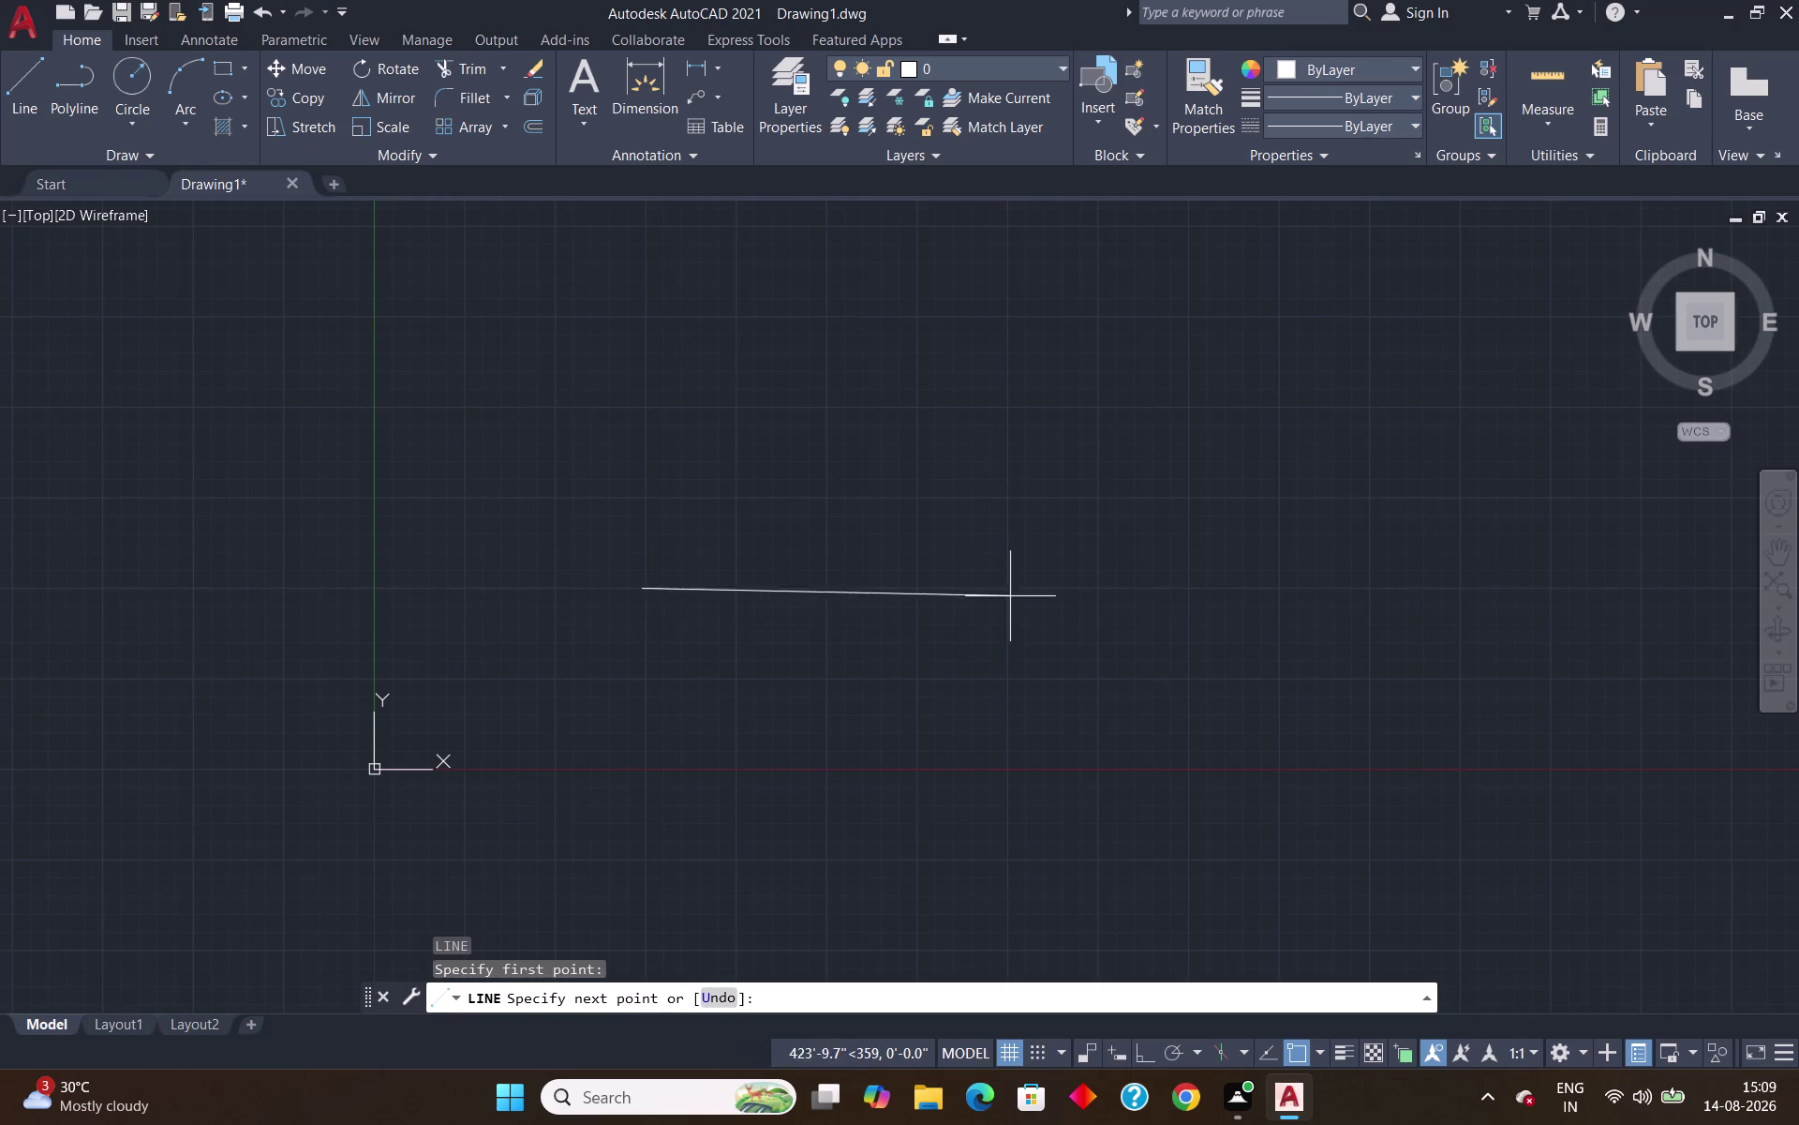
key(F8)
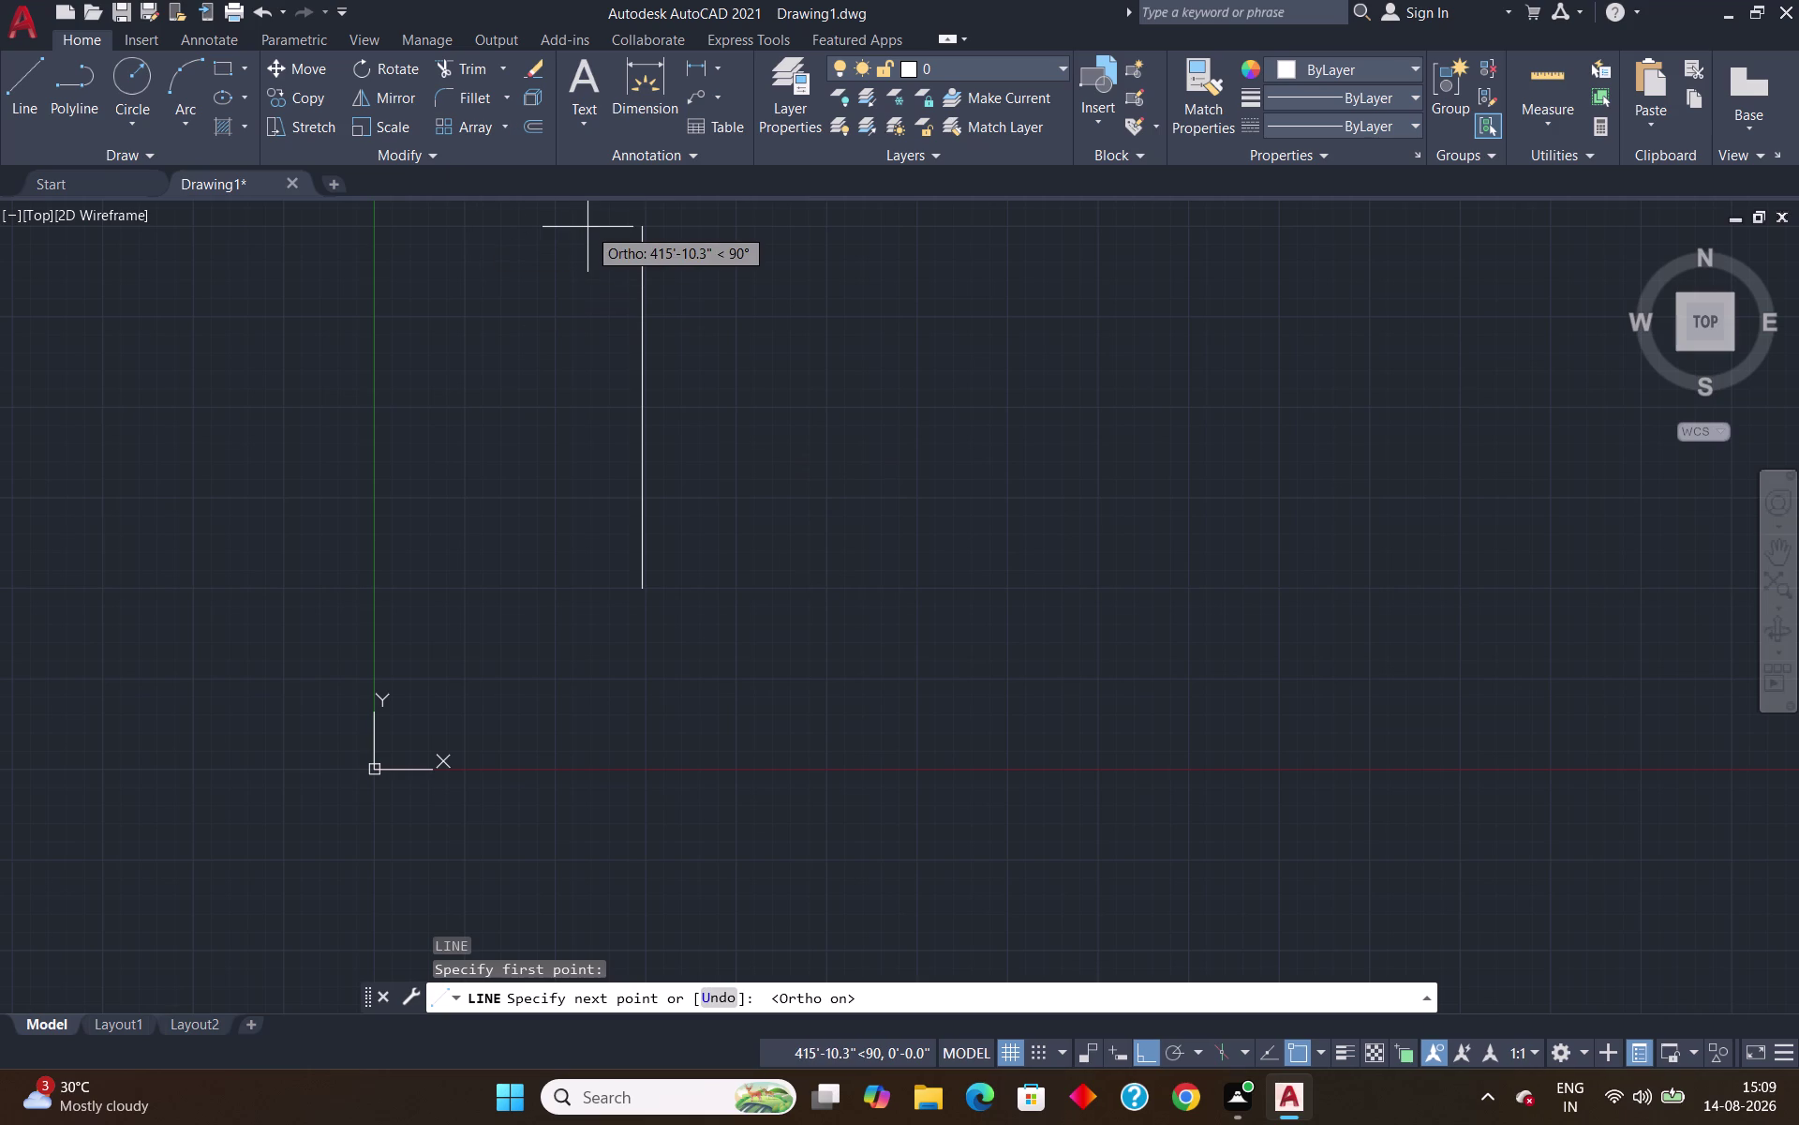
text(40')
key(Return)
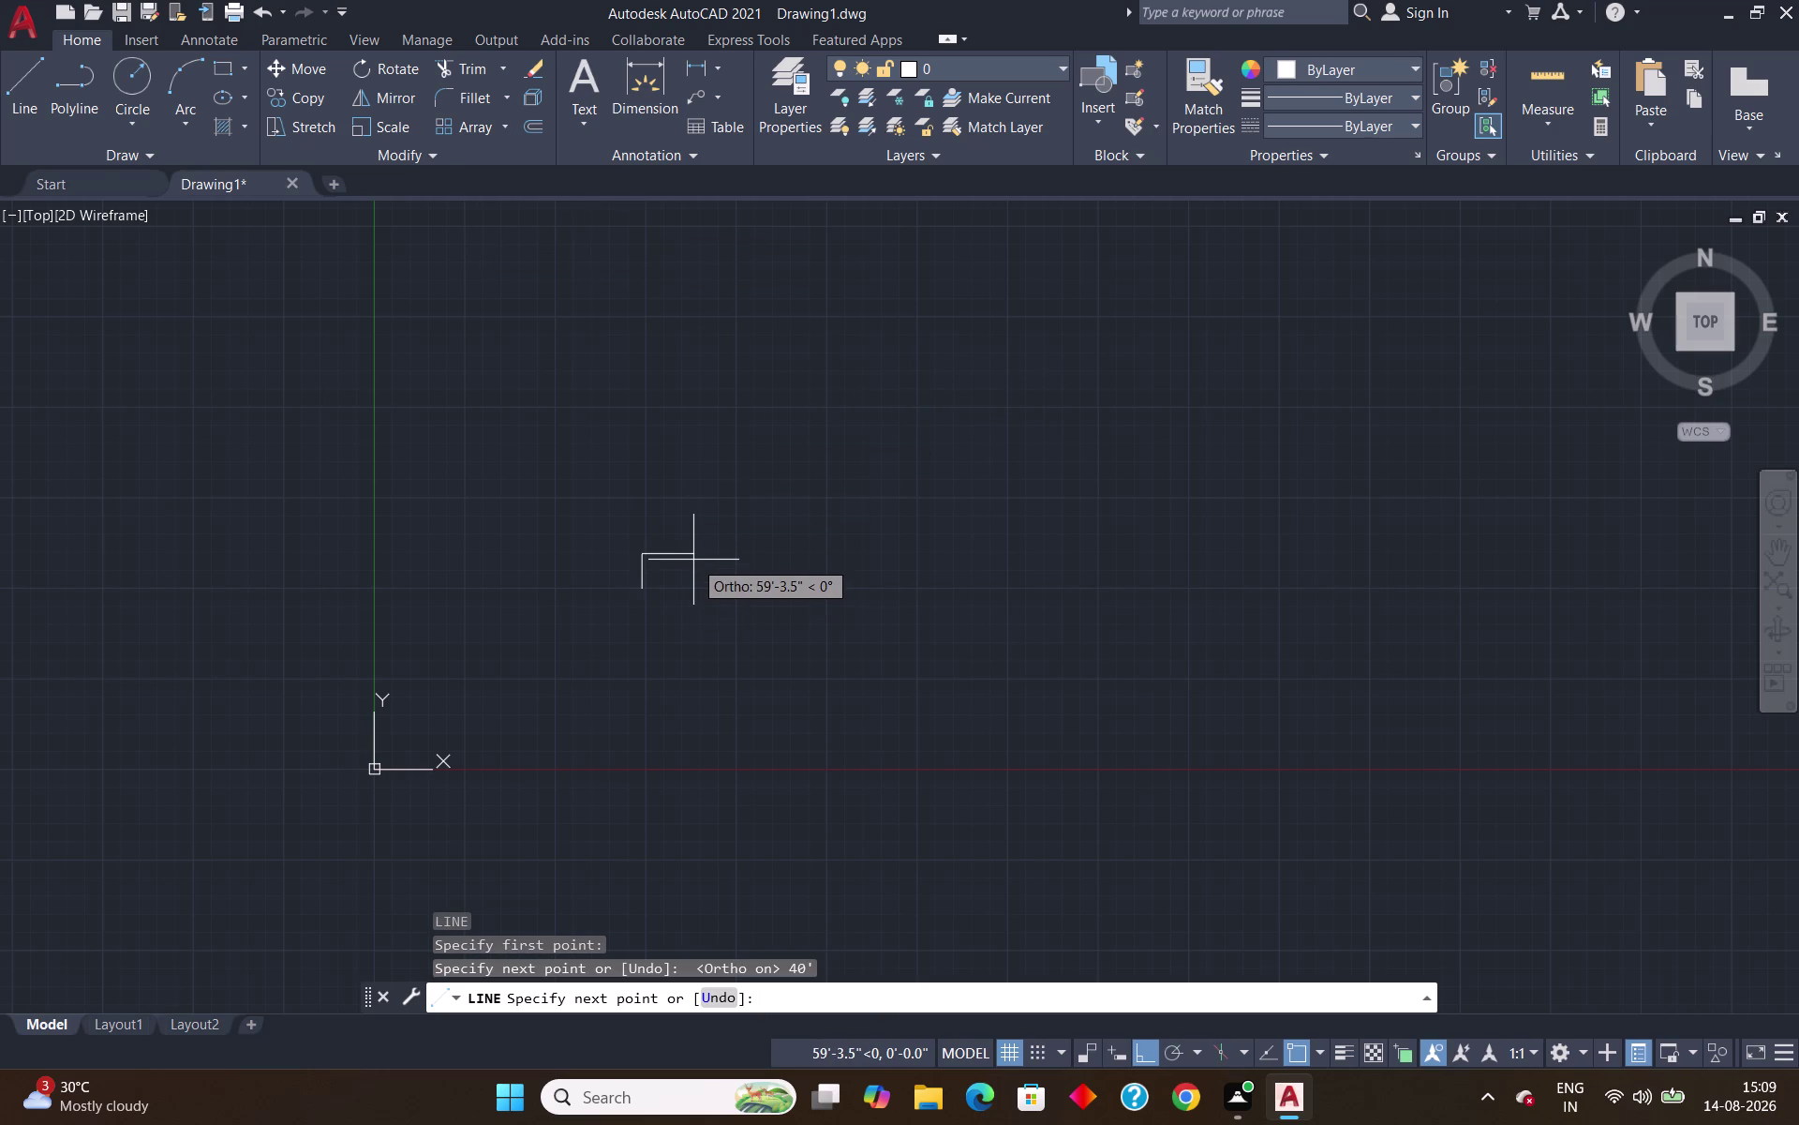
text(30)
text(')
key(Return)
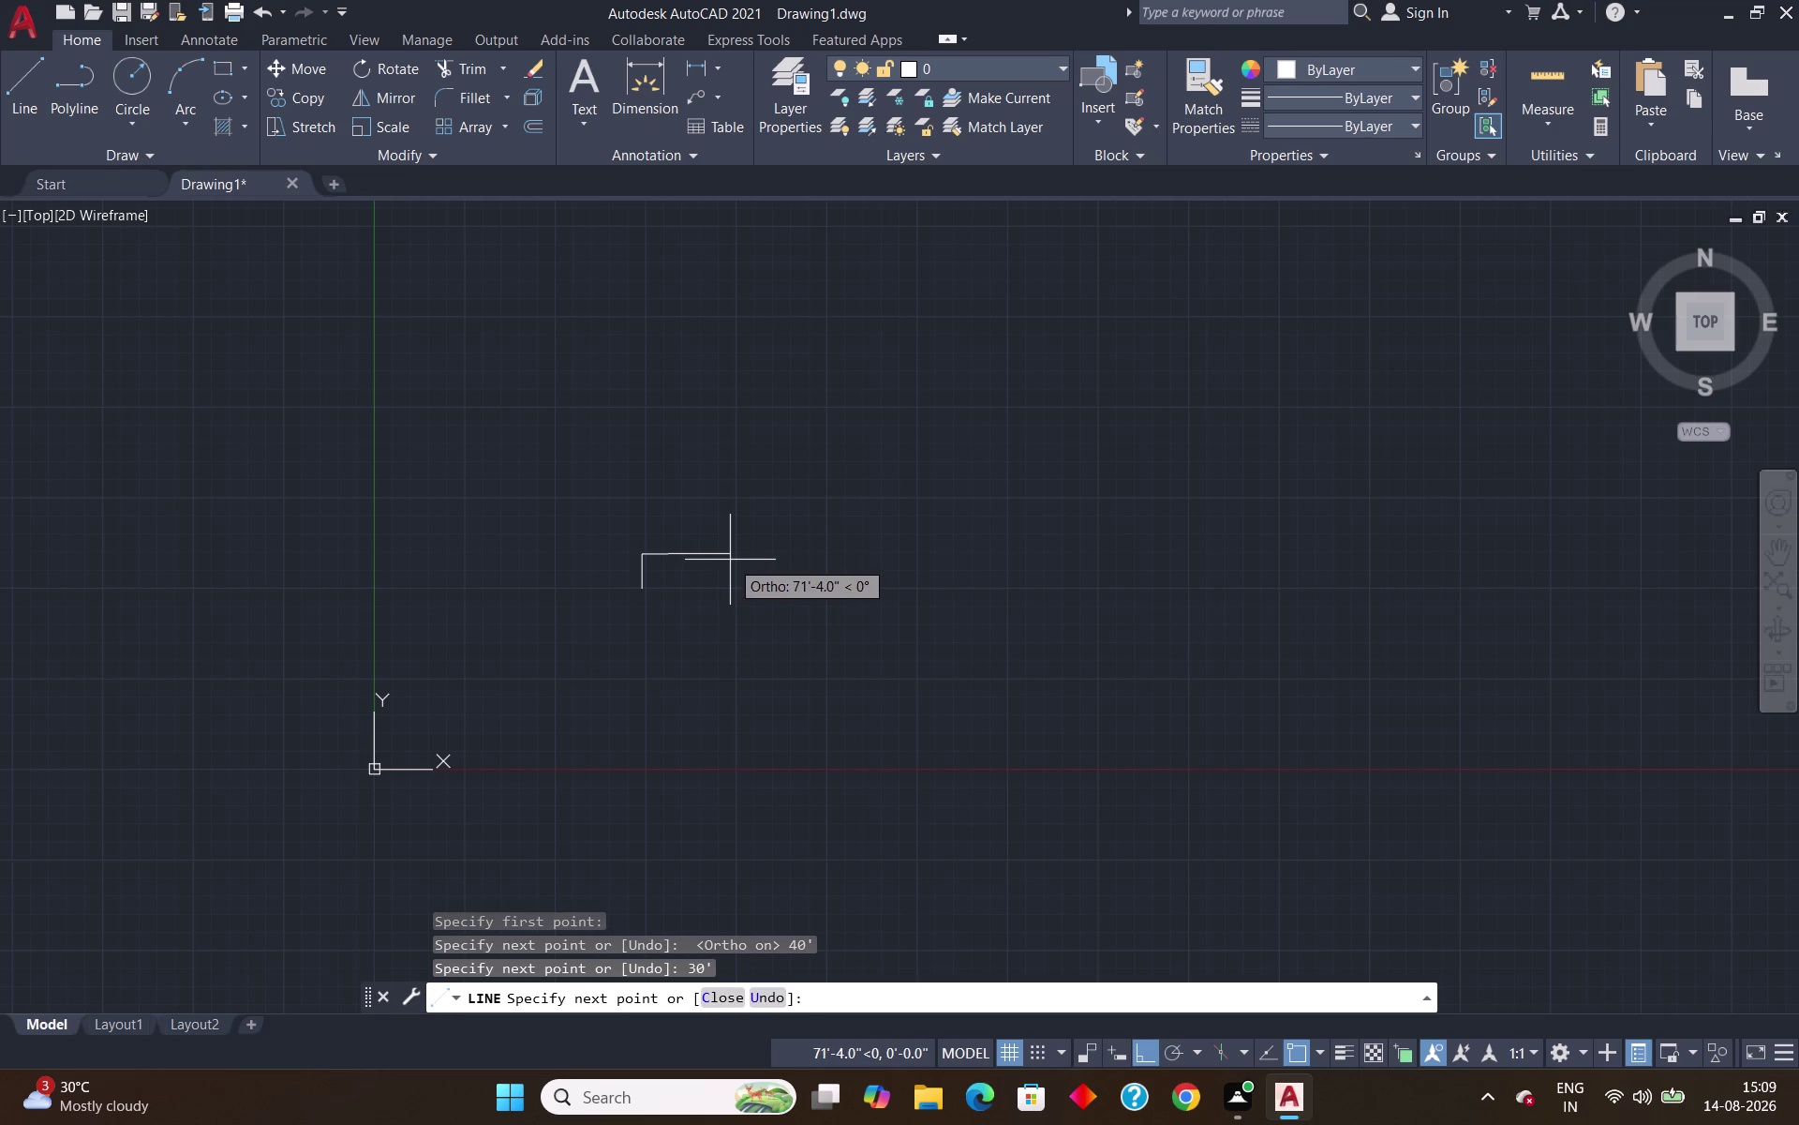
Draw the remaining 40' and 30' sides to close the rectangle, ending LINE.
scroll(up, 3)
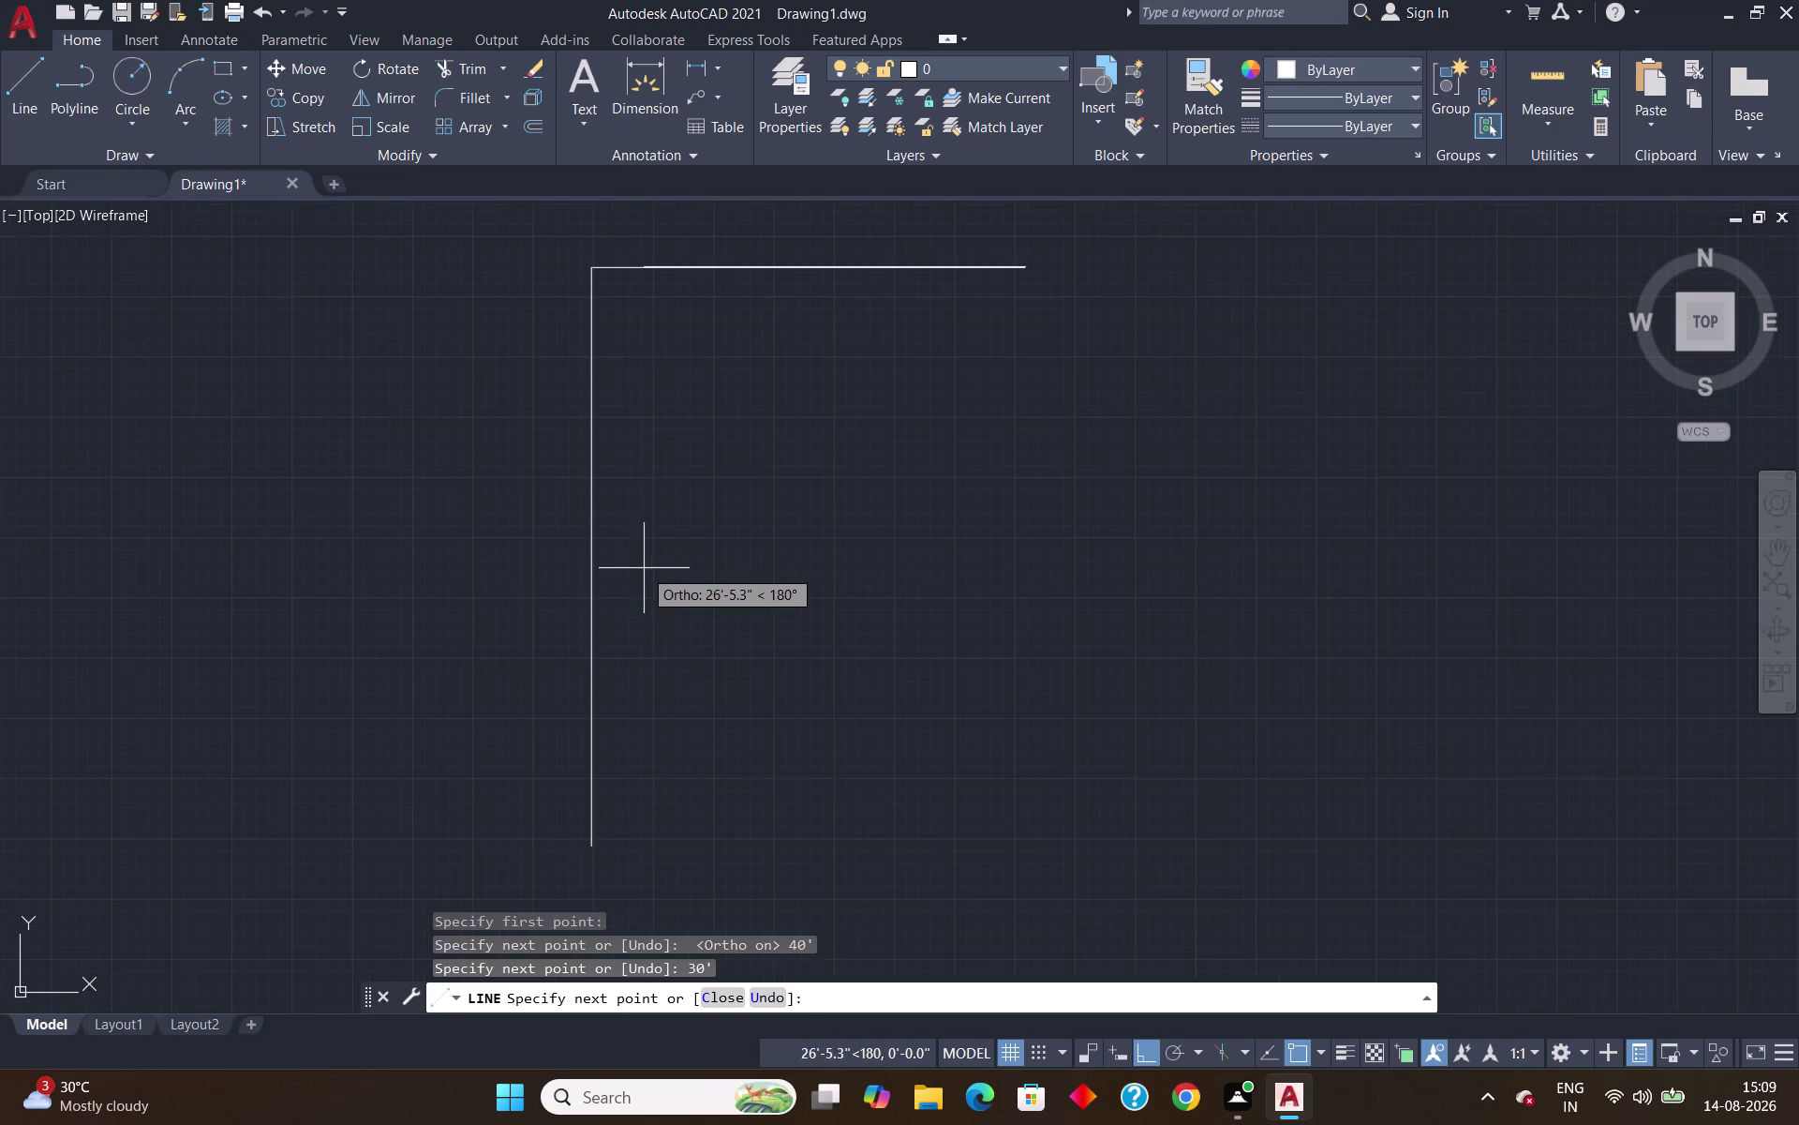
scroll(down, 3)
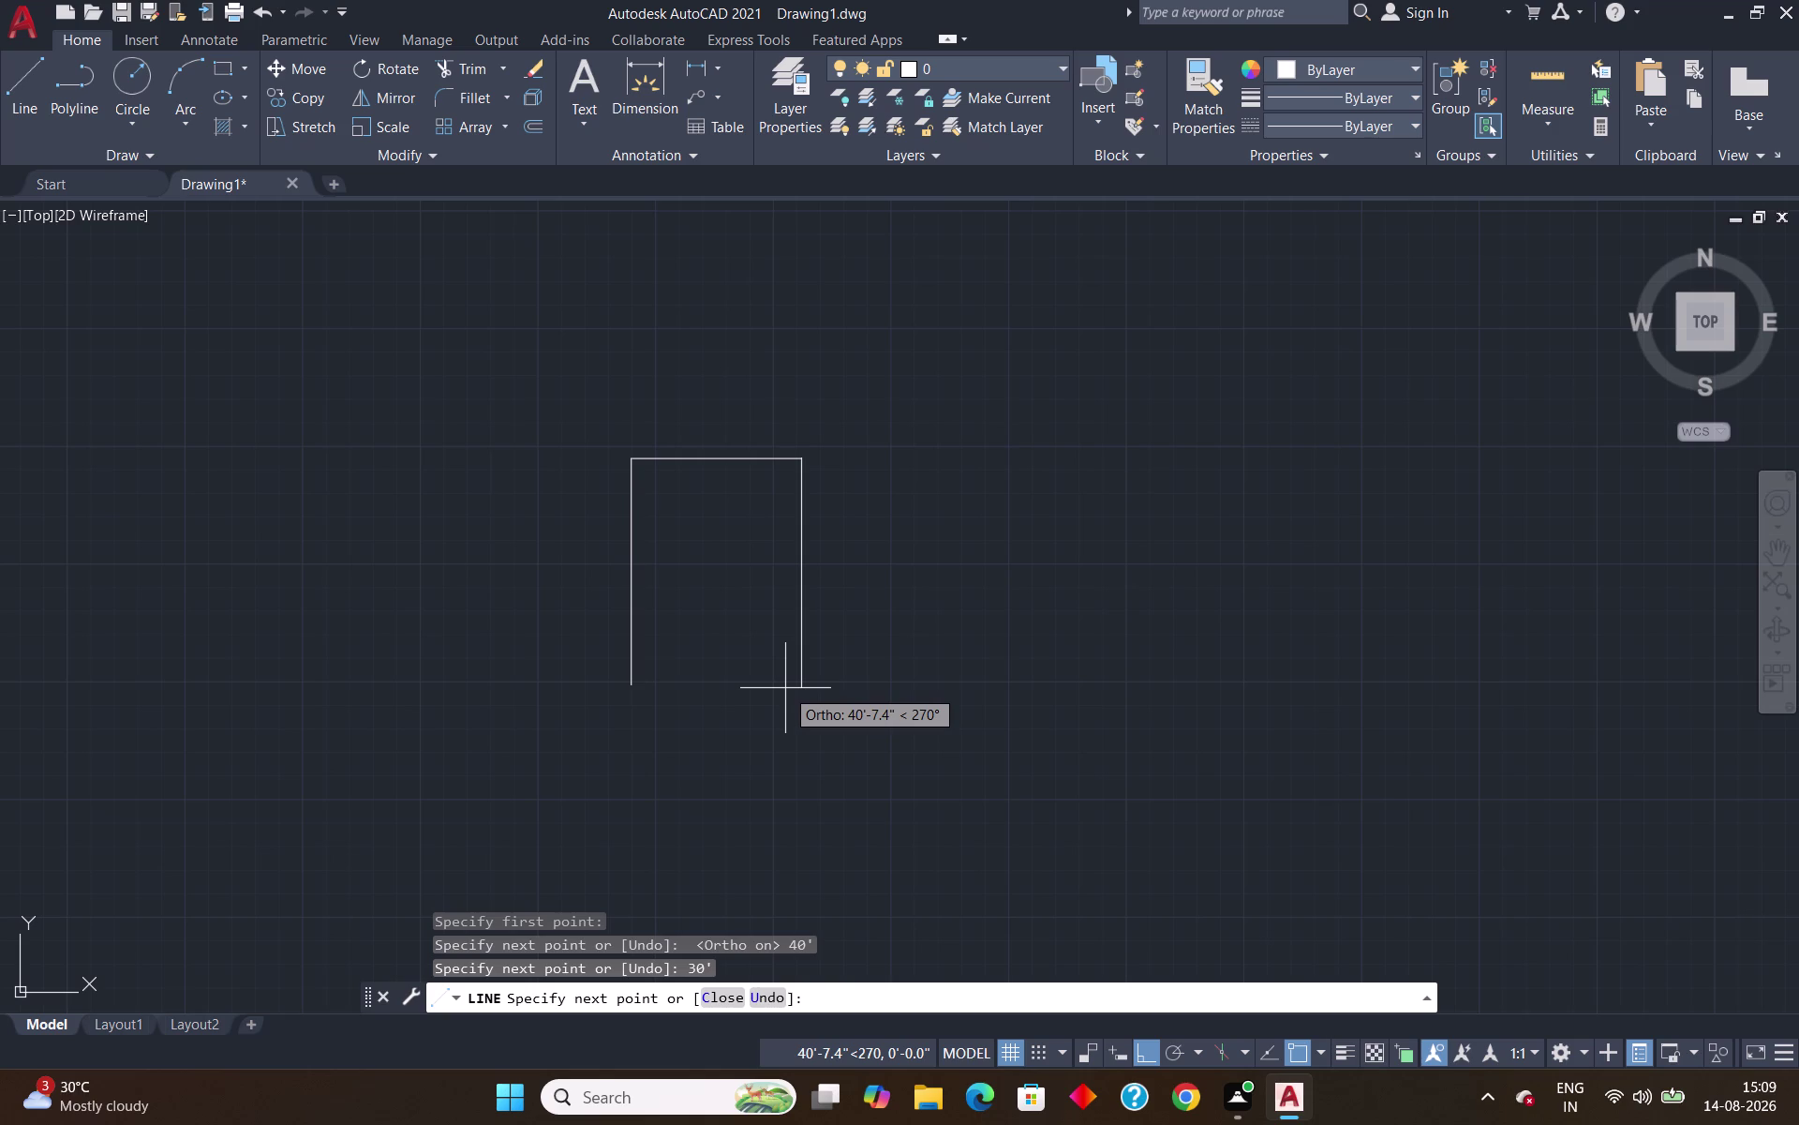
text(40)
text(')
key(Return)
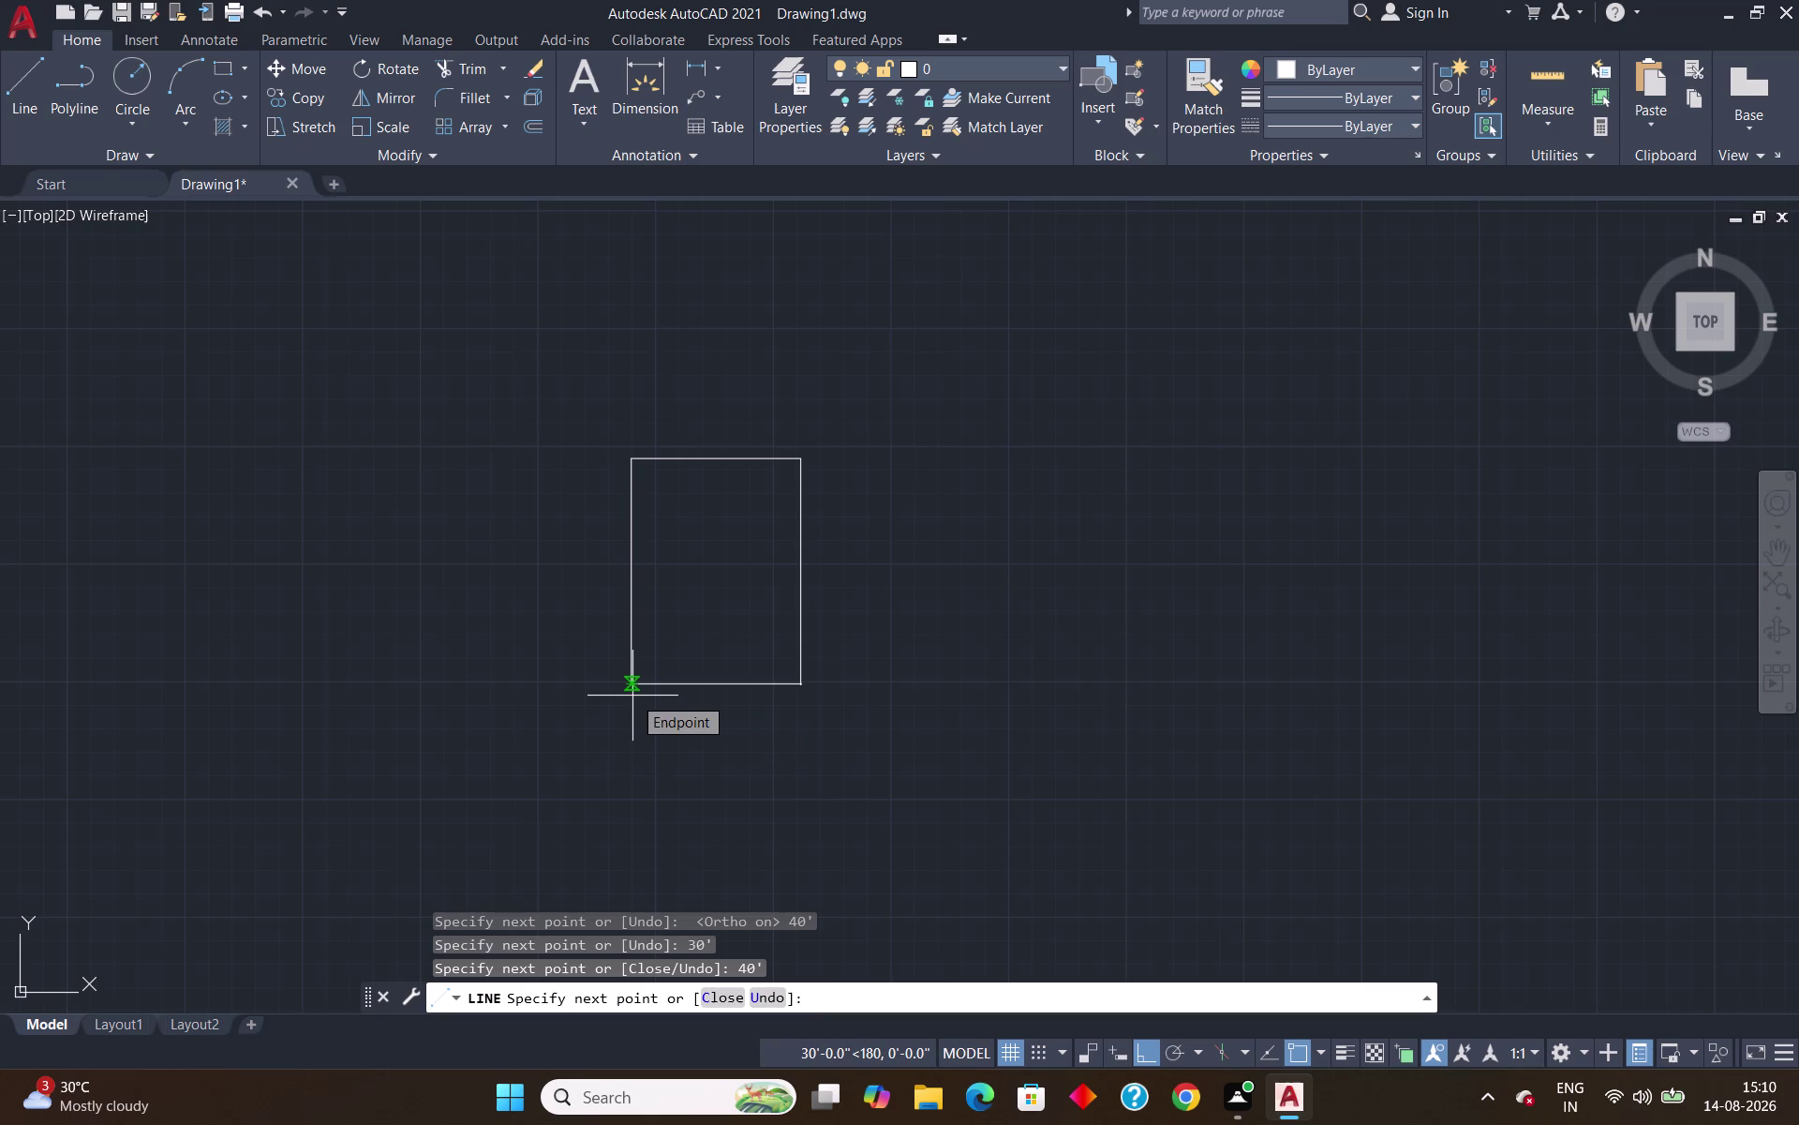
text(30')
key(Return)
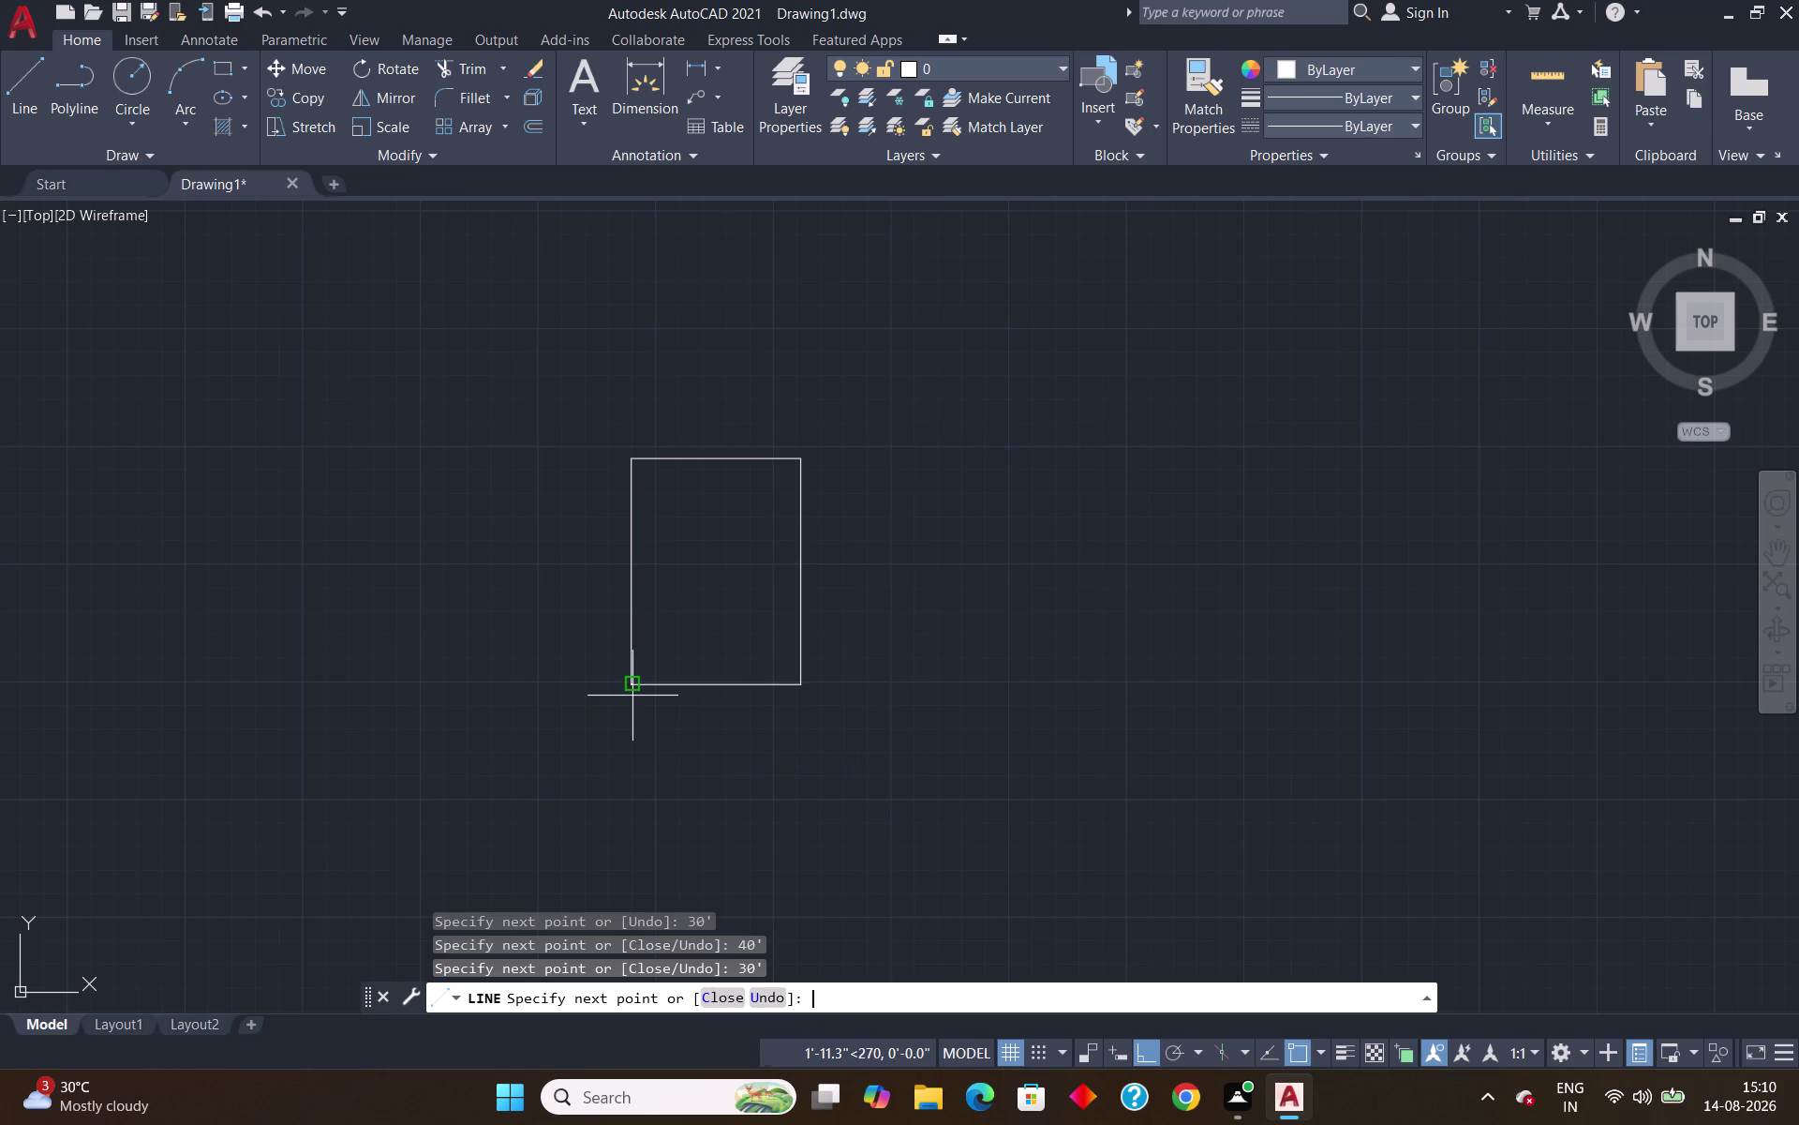
key(Return)
scroll(up, 3)
scroll(down, 3)
scroll(up, 3)
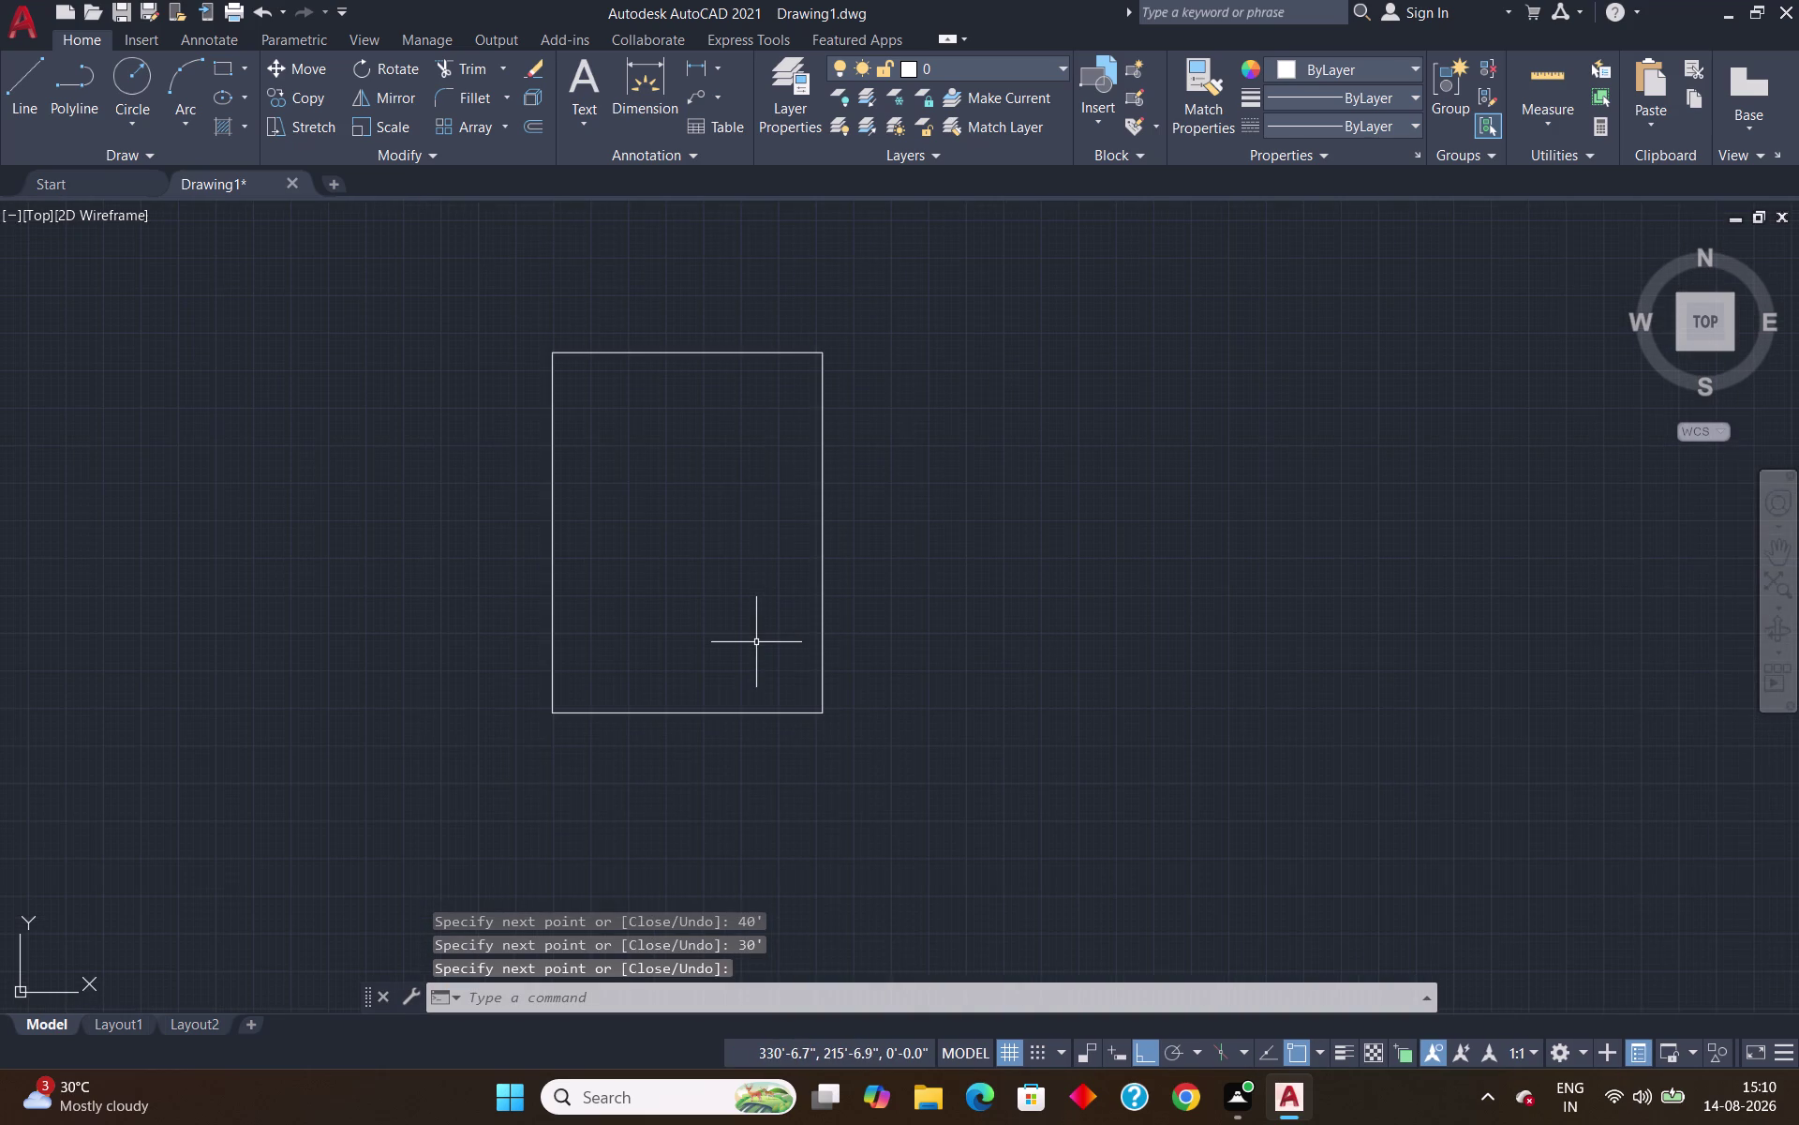
scroll(down, 3)
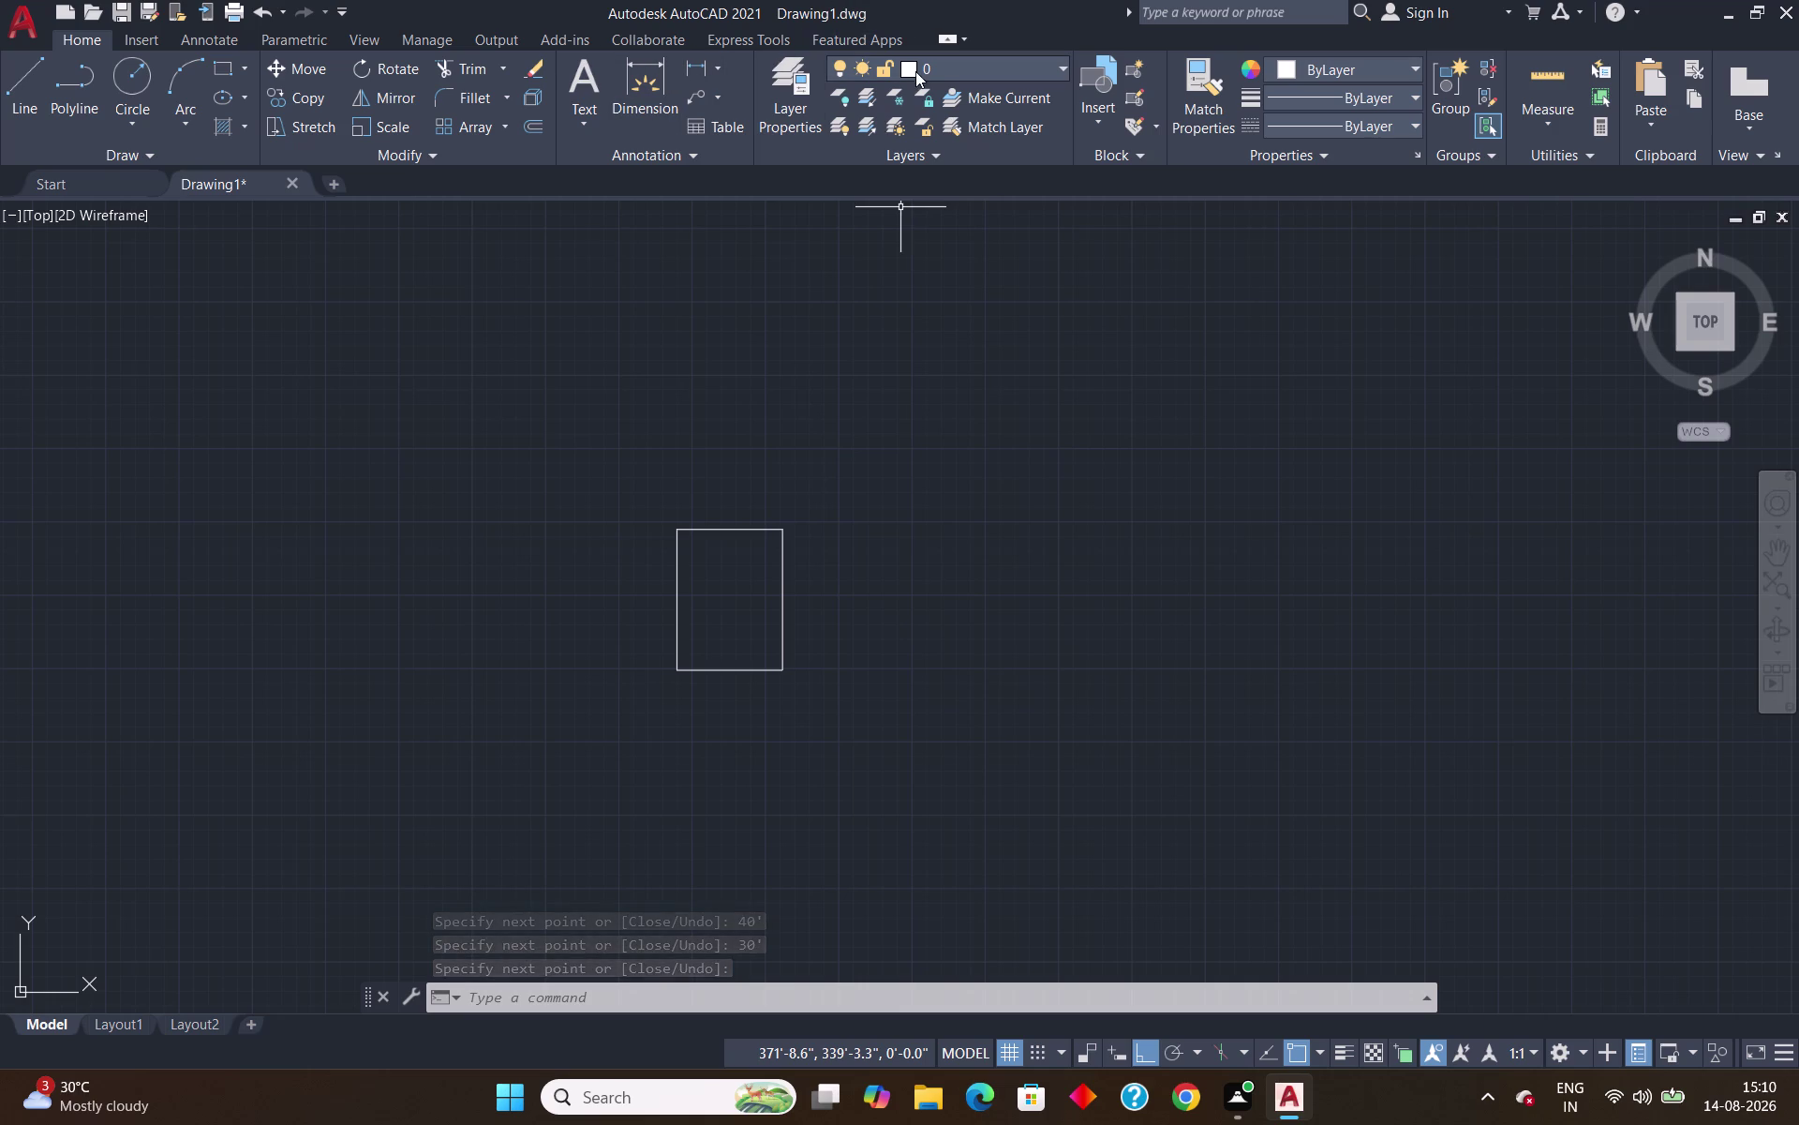
Set the win layer's colour to cyan index 130 and add a new layer.
click(807, 74)
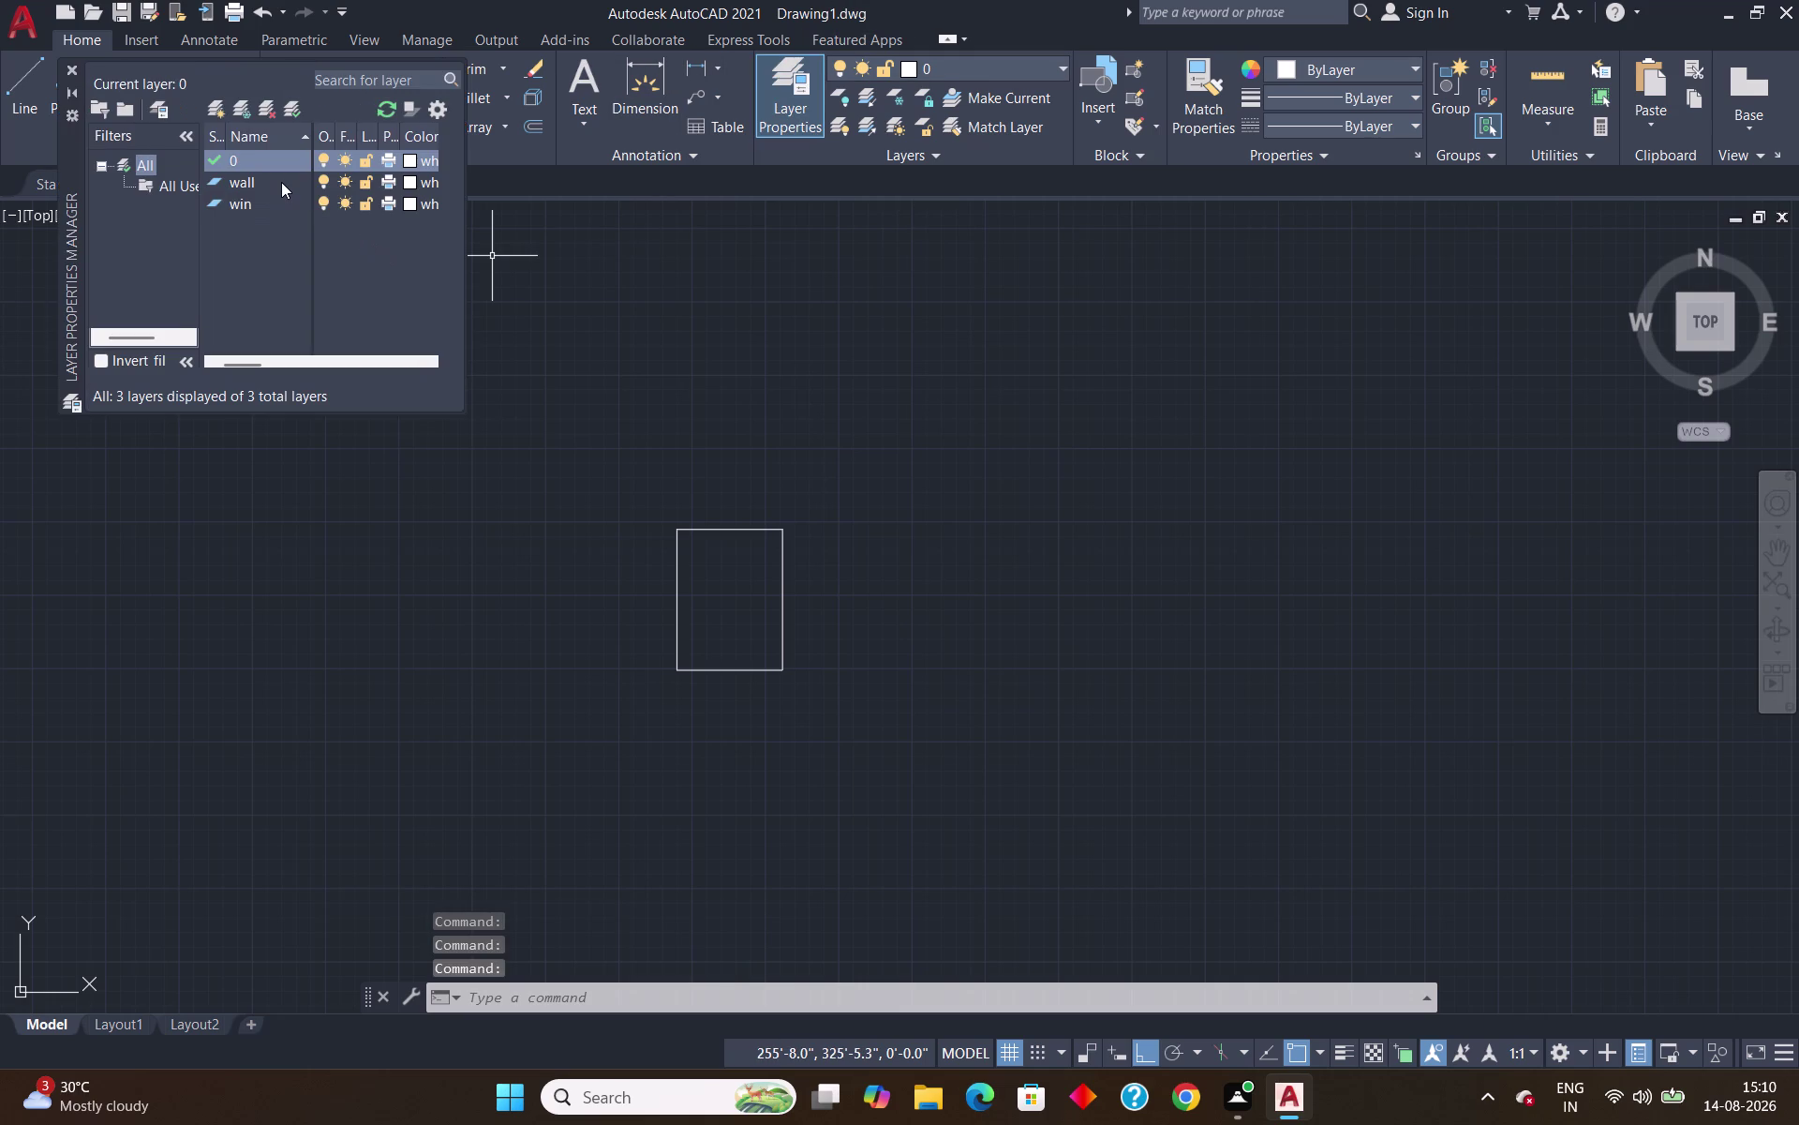
click(410, 199)
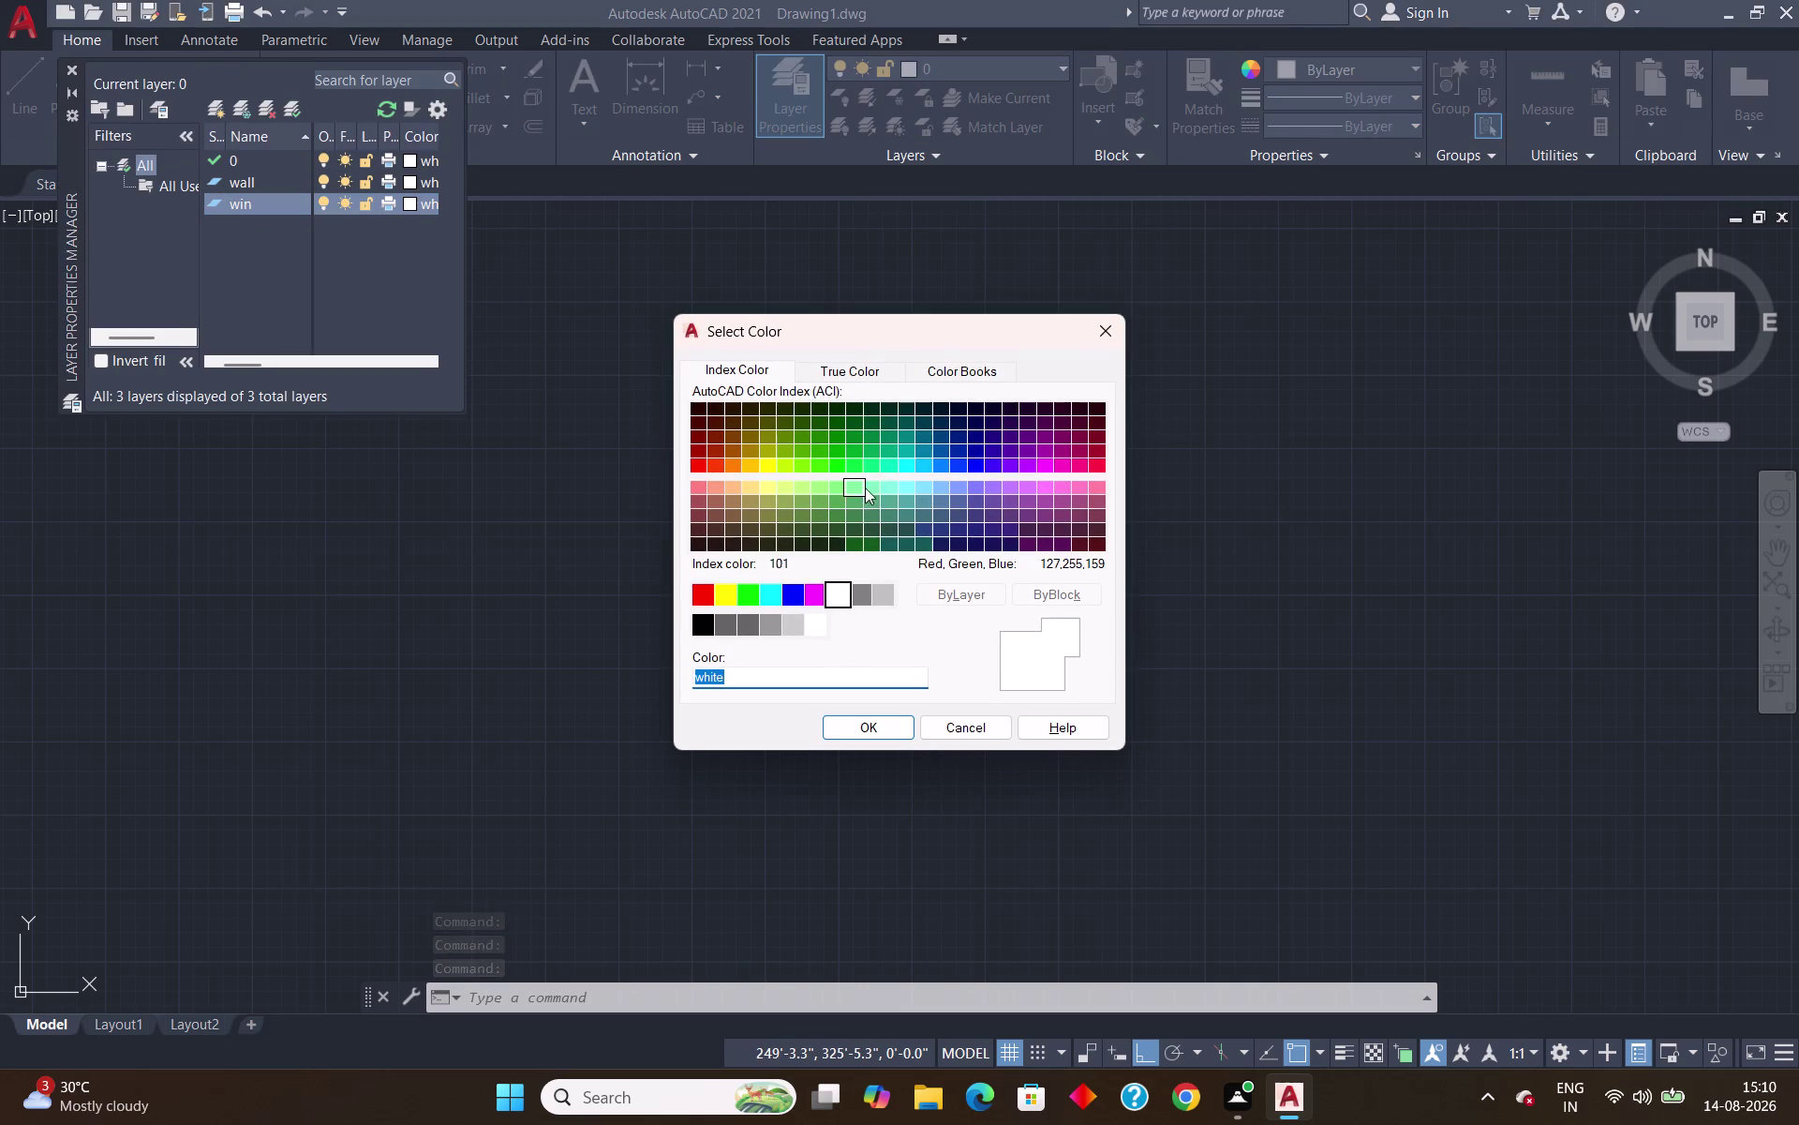
click(907, 462)
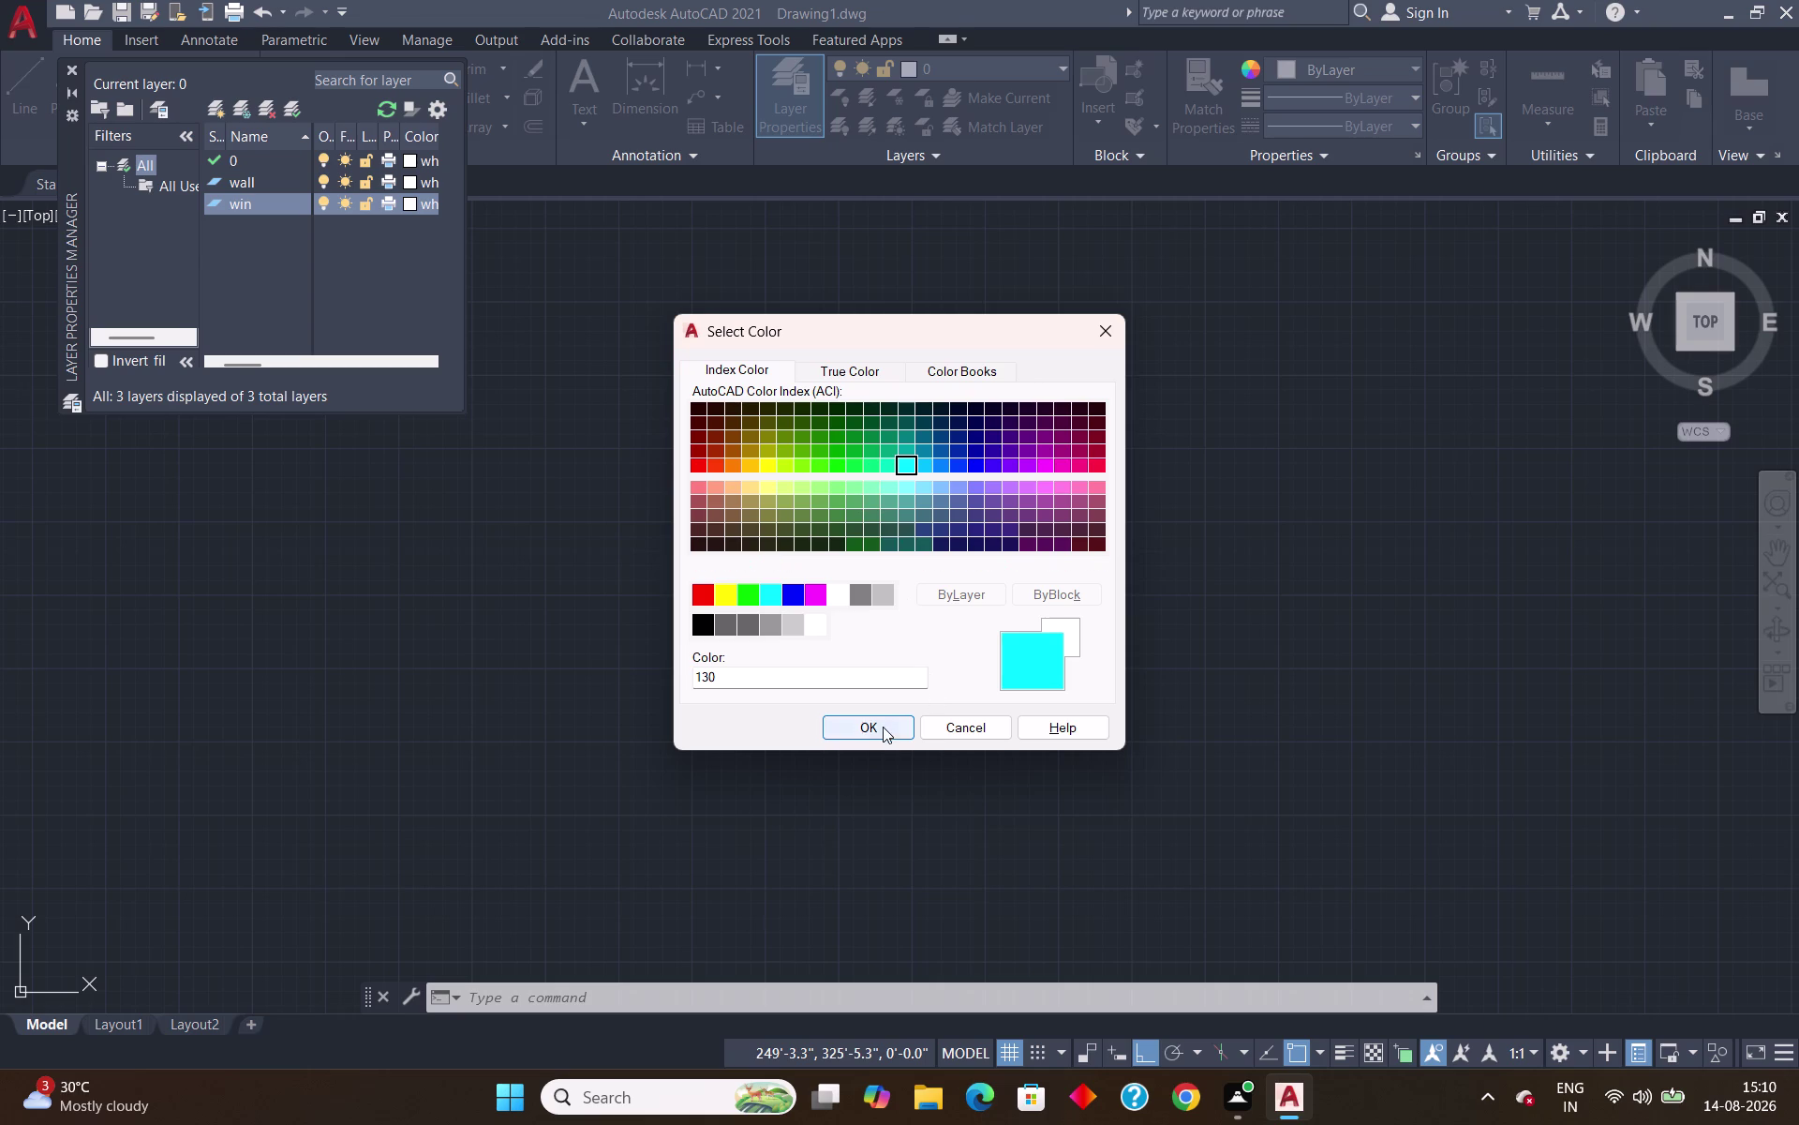
click(883, 726)
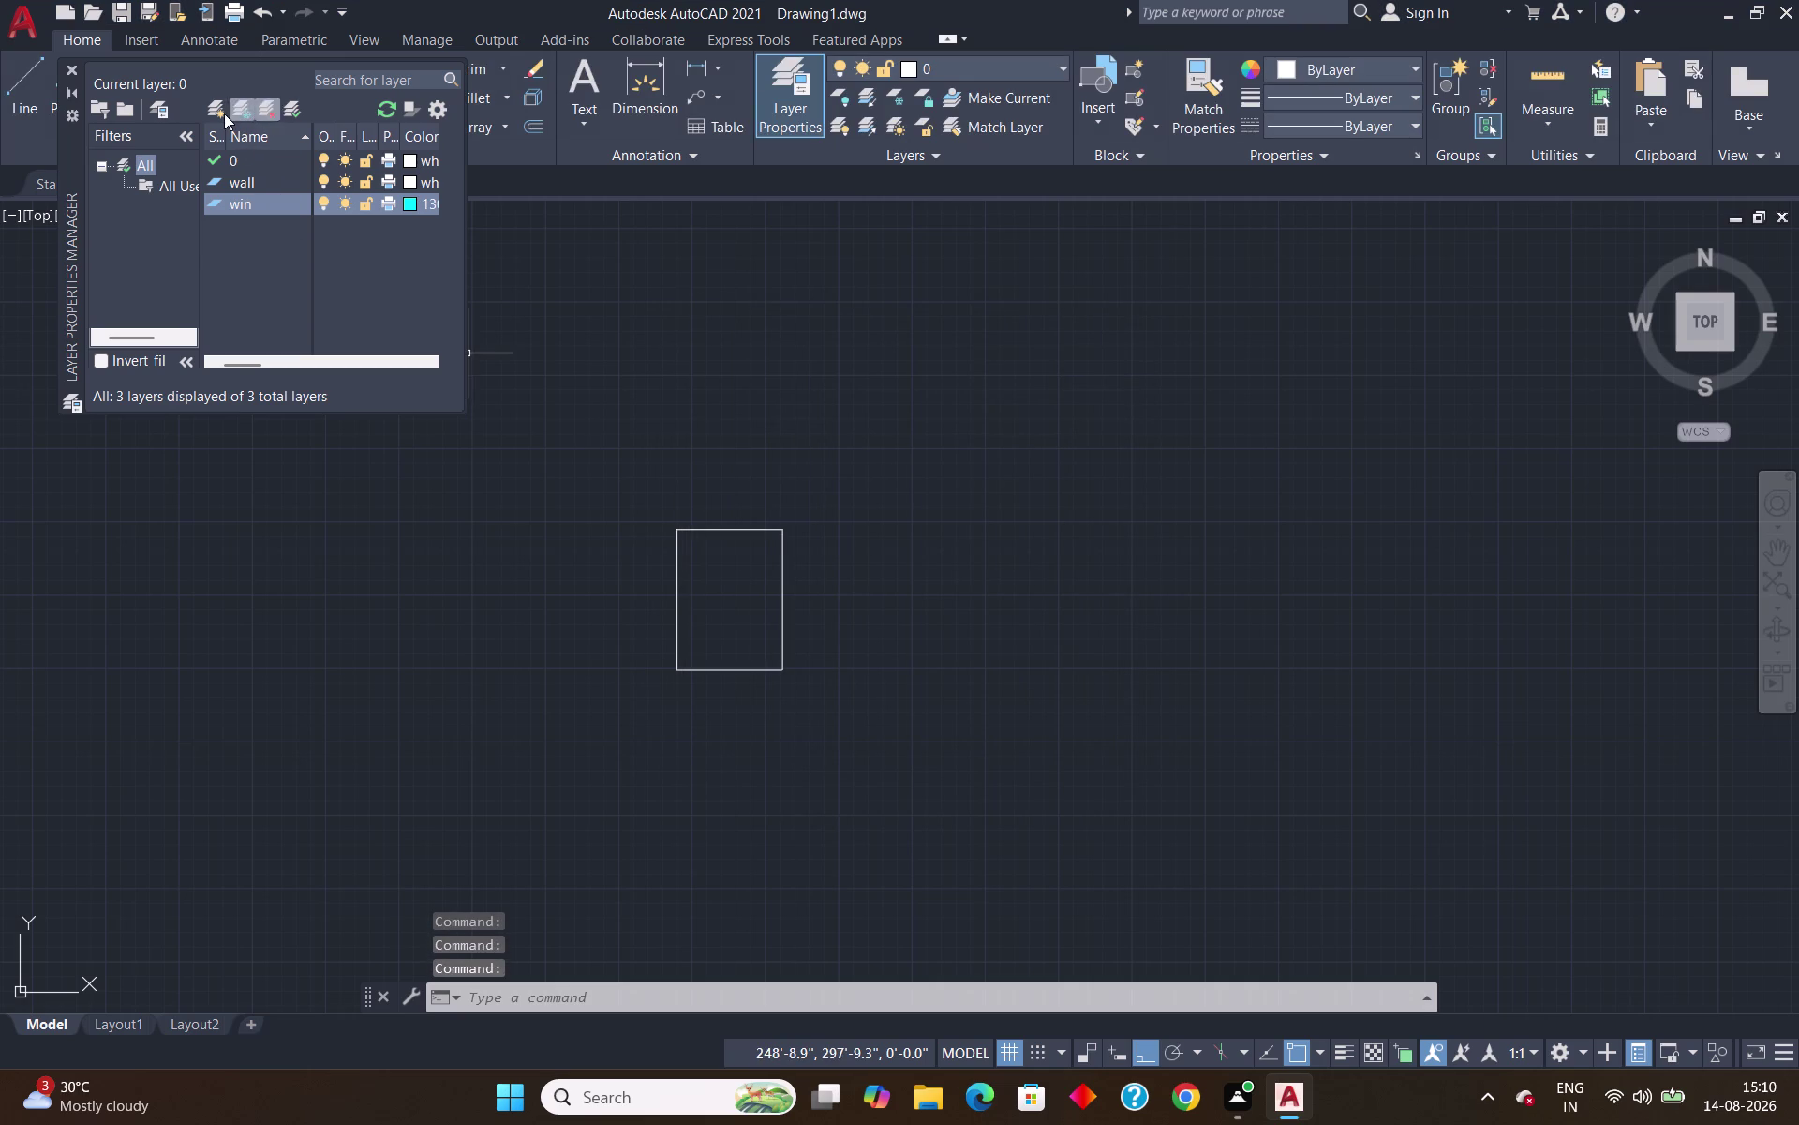
click(221, 114)
Name the new layer door, set its colour to red (10), and close Layer Properties.
key(BackSpace)
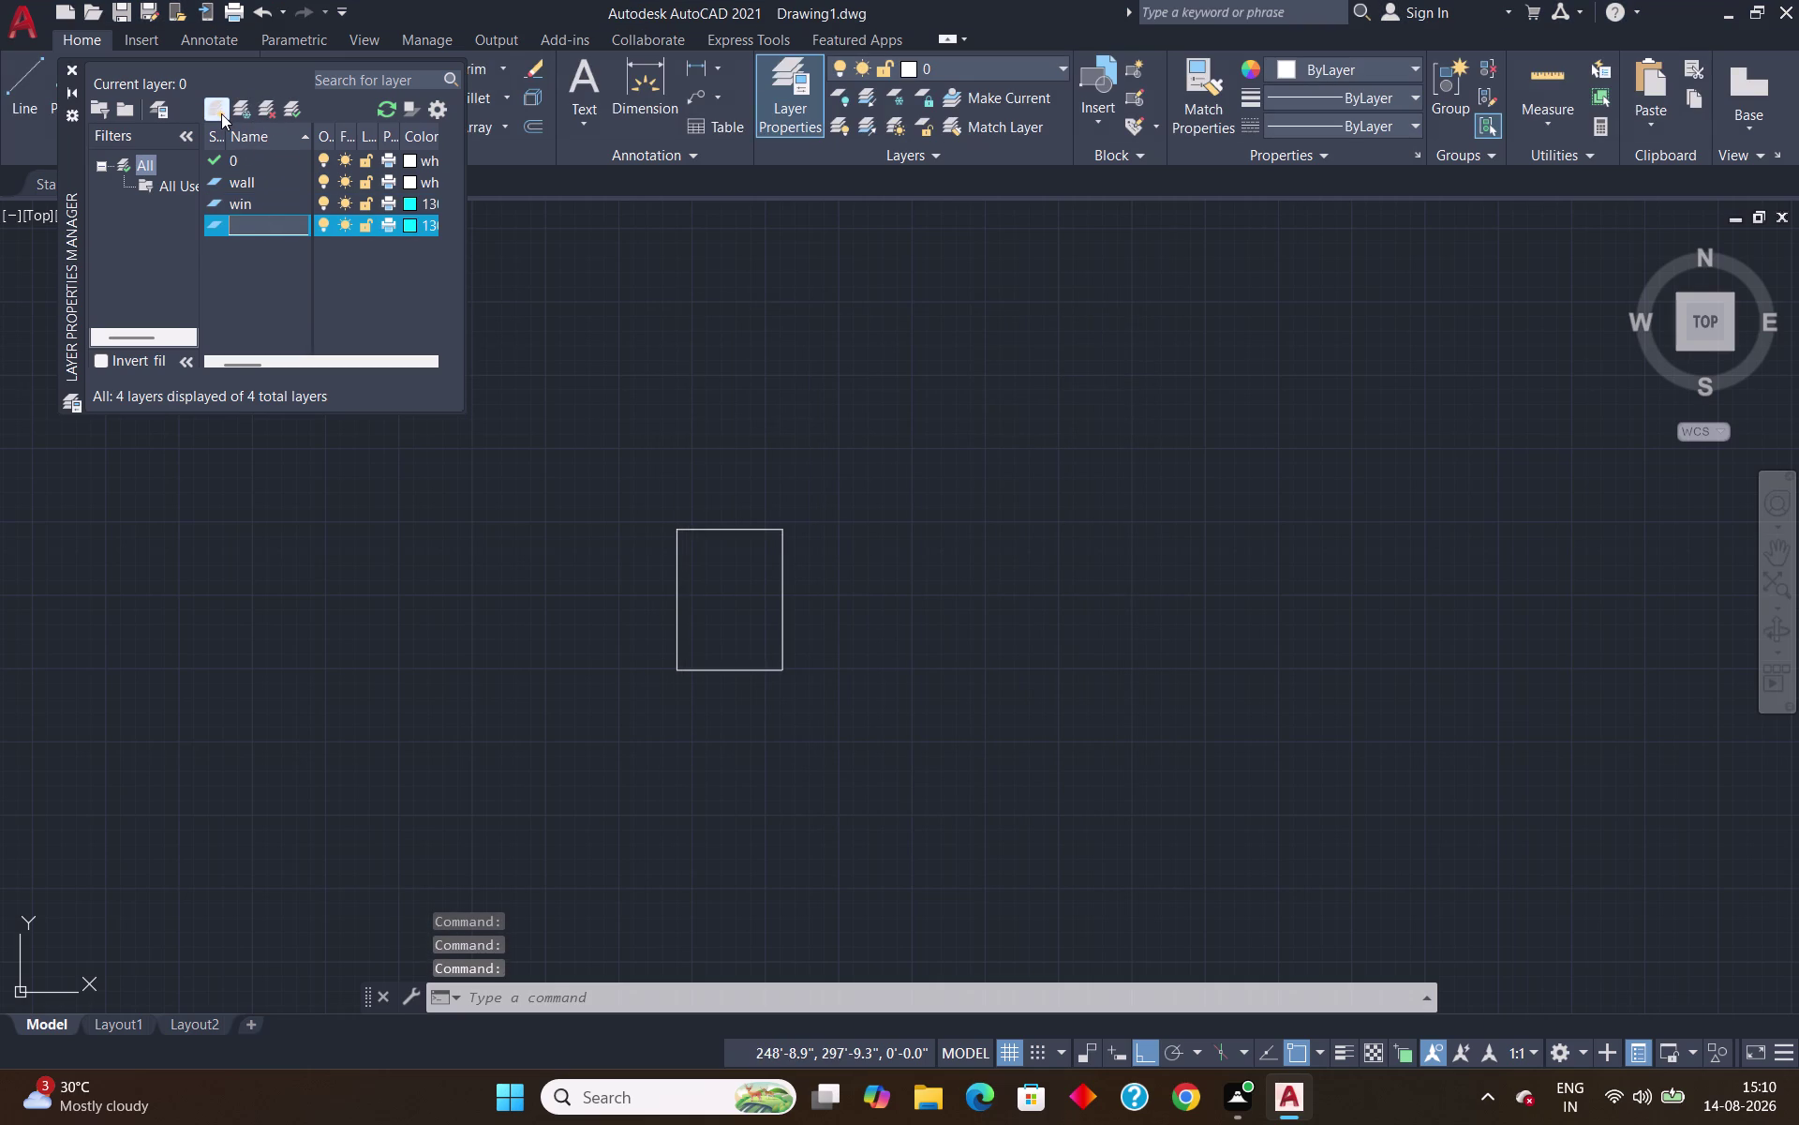
text(door)
key(Return)
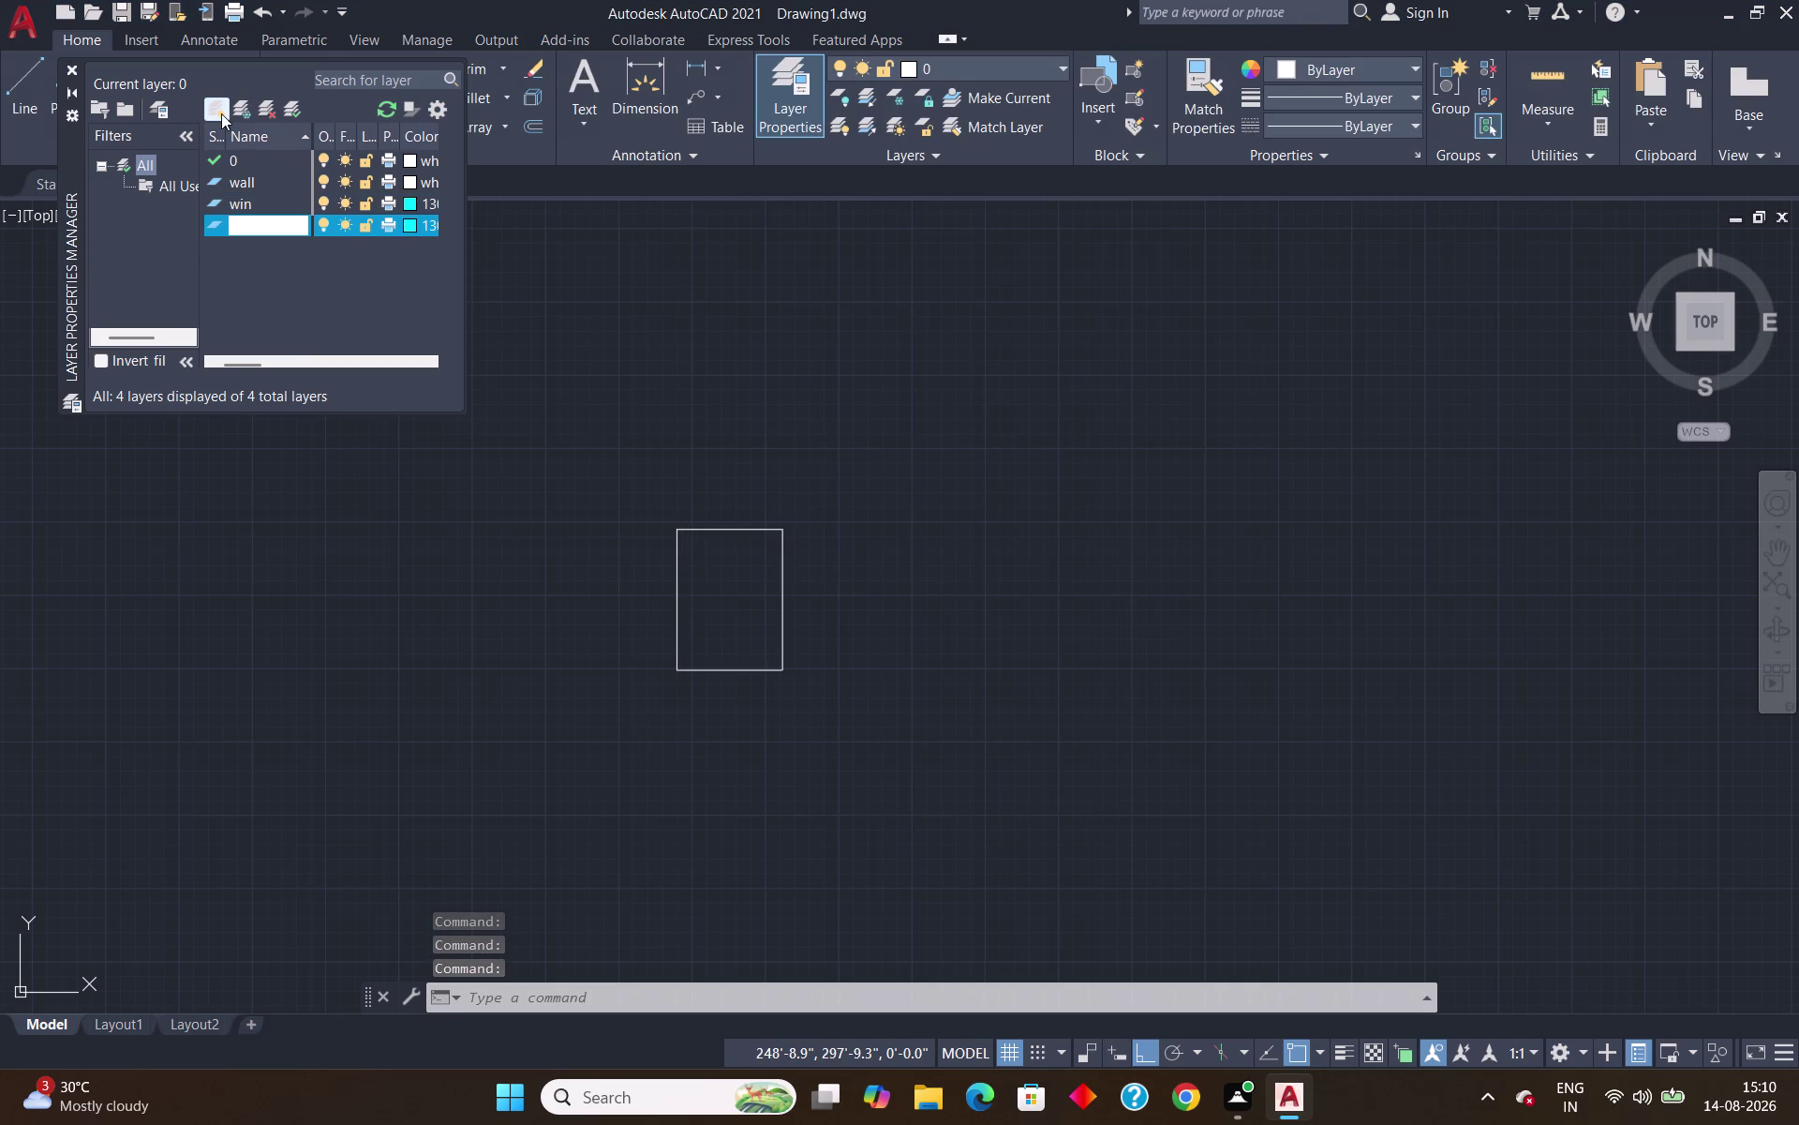
click(404, 225)
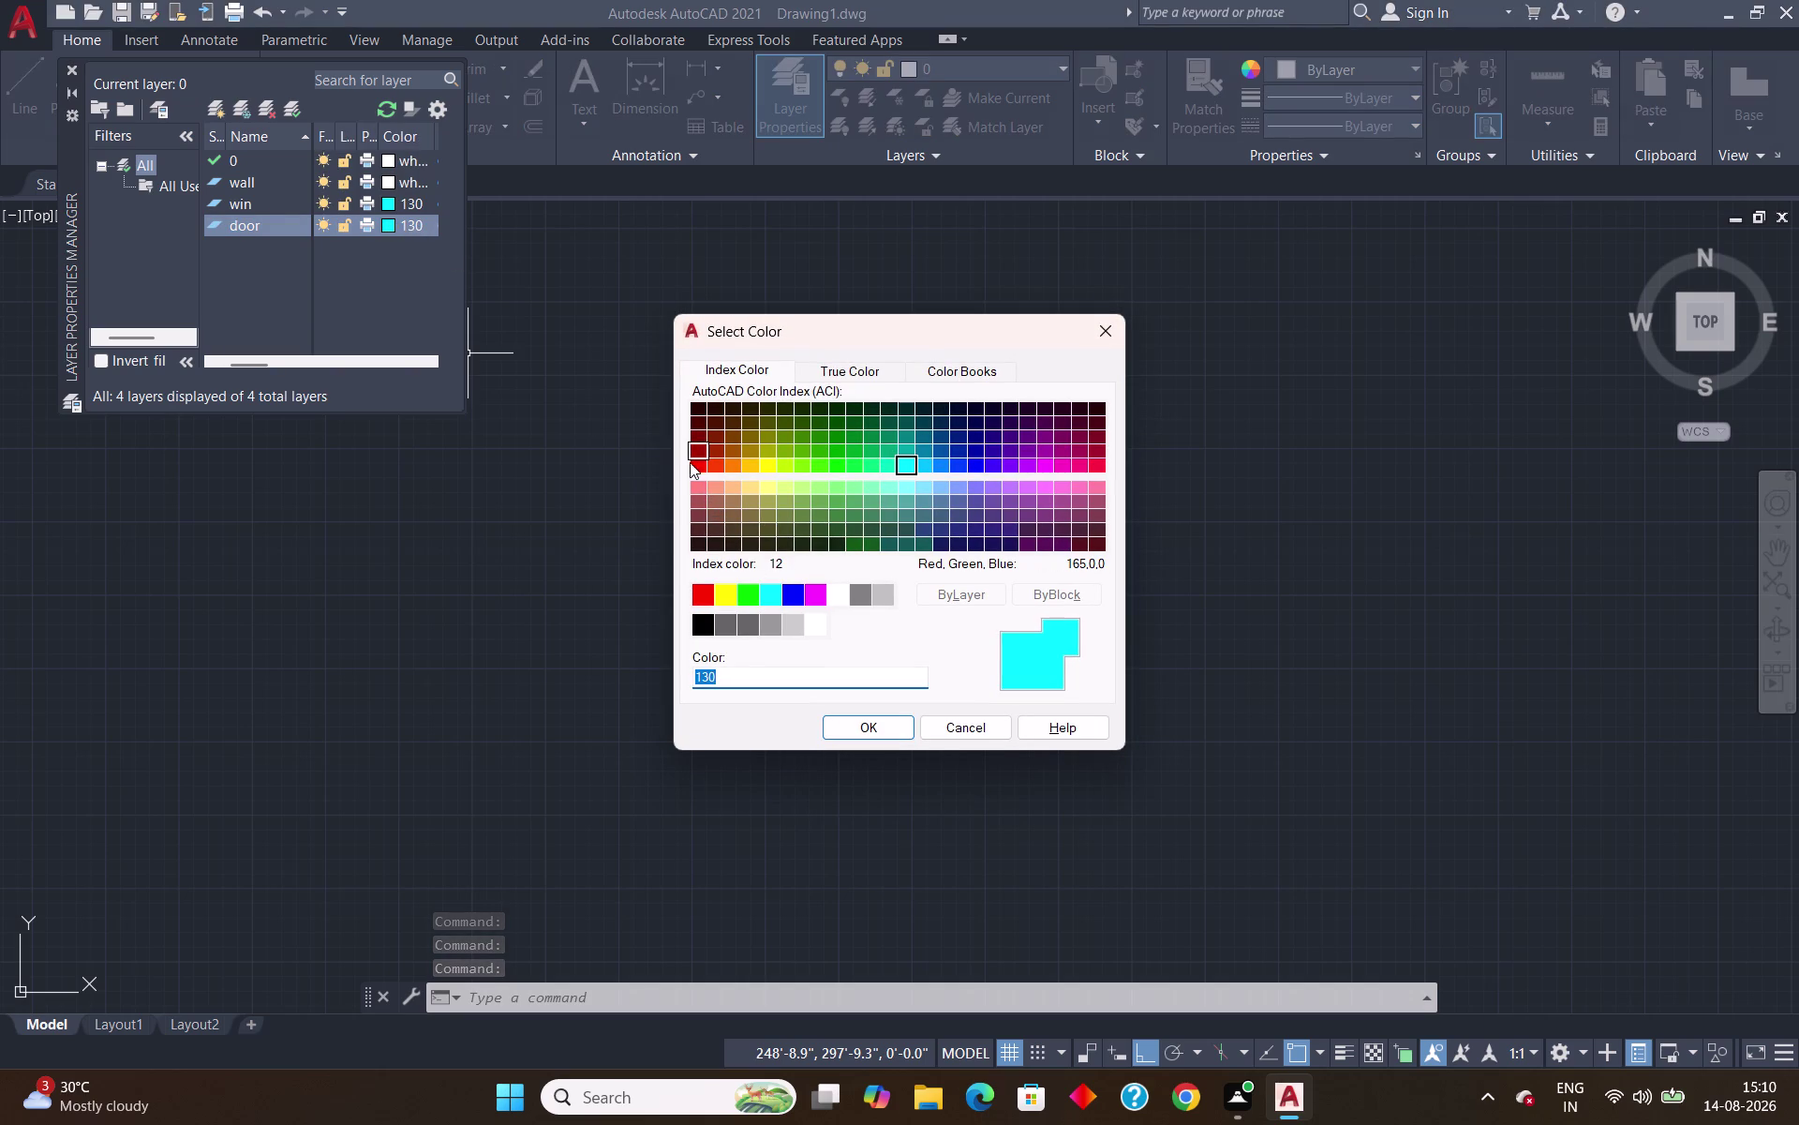
click(689, 468)
click(871, 726)
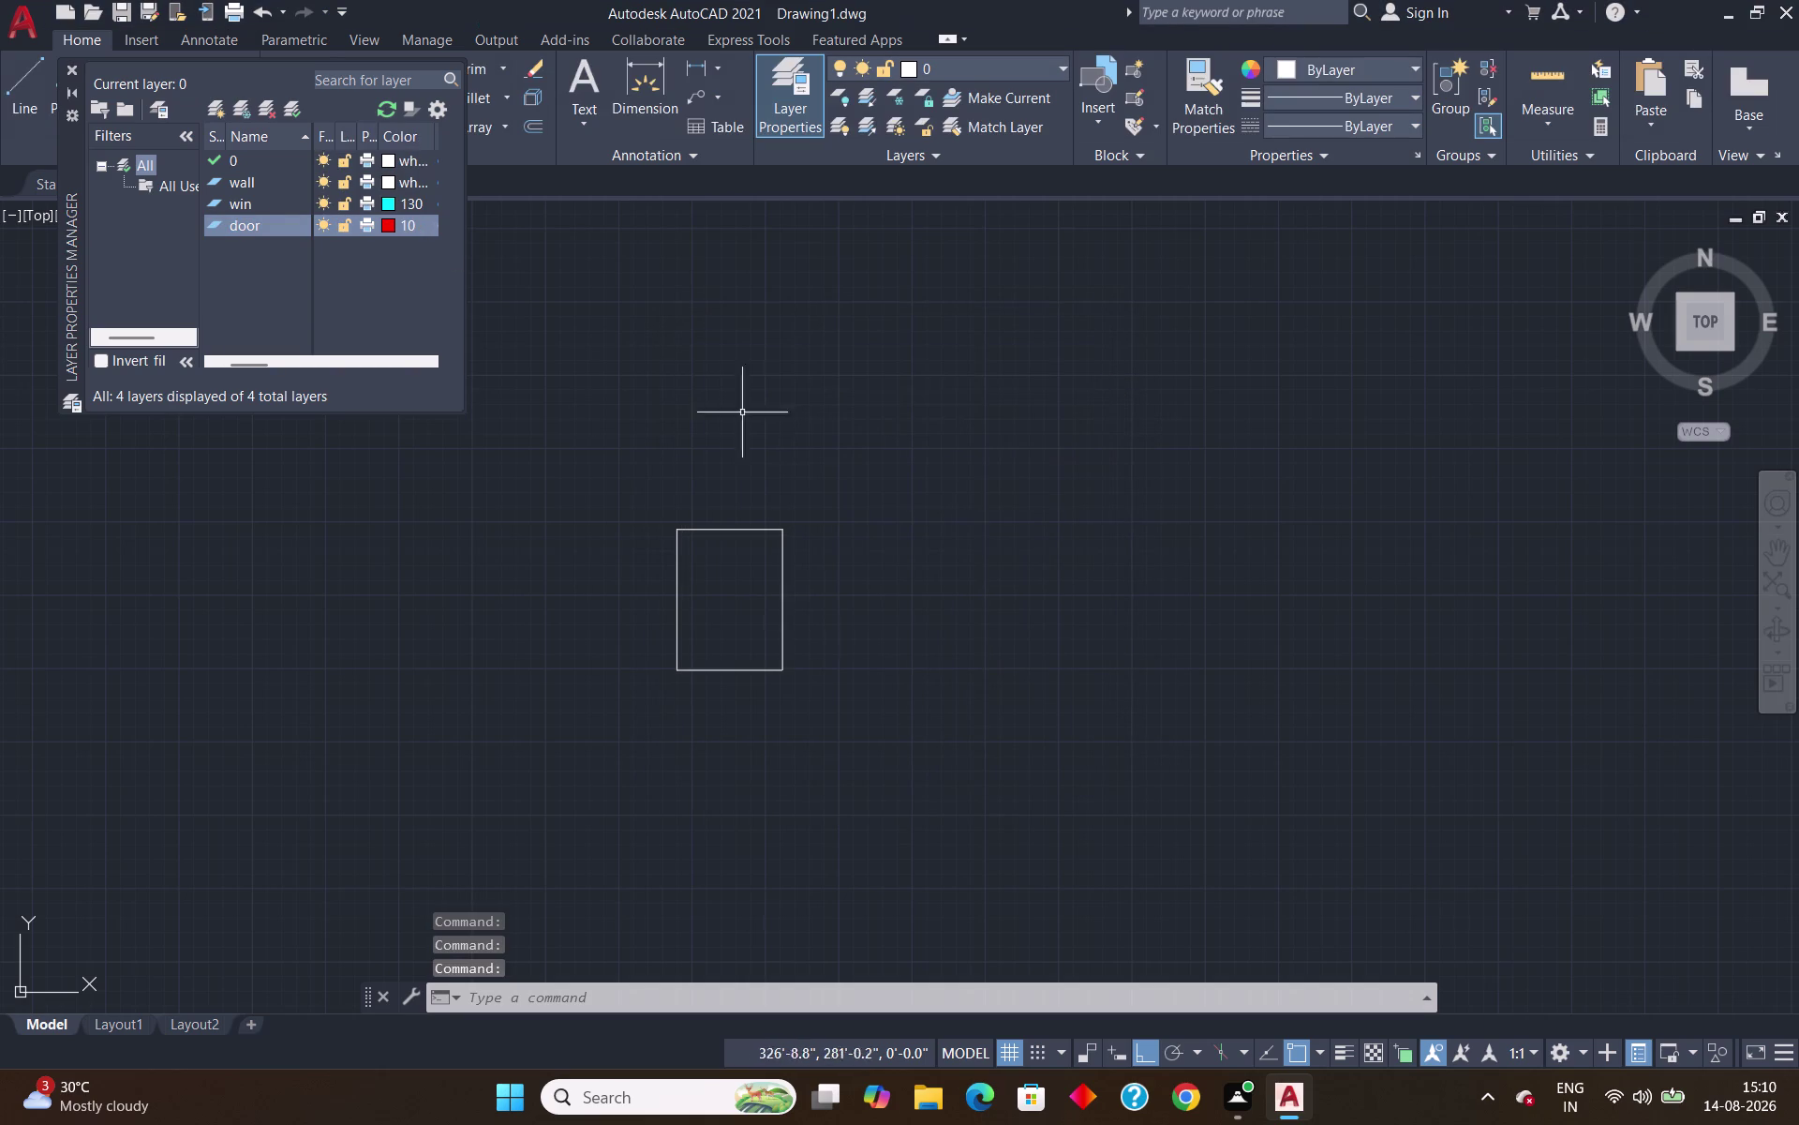
click(65, 70)
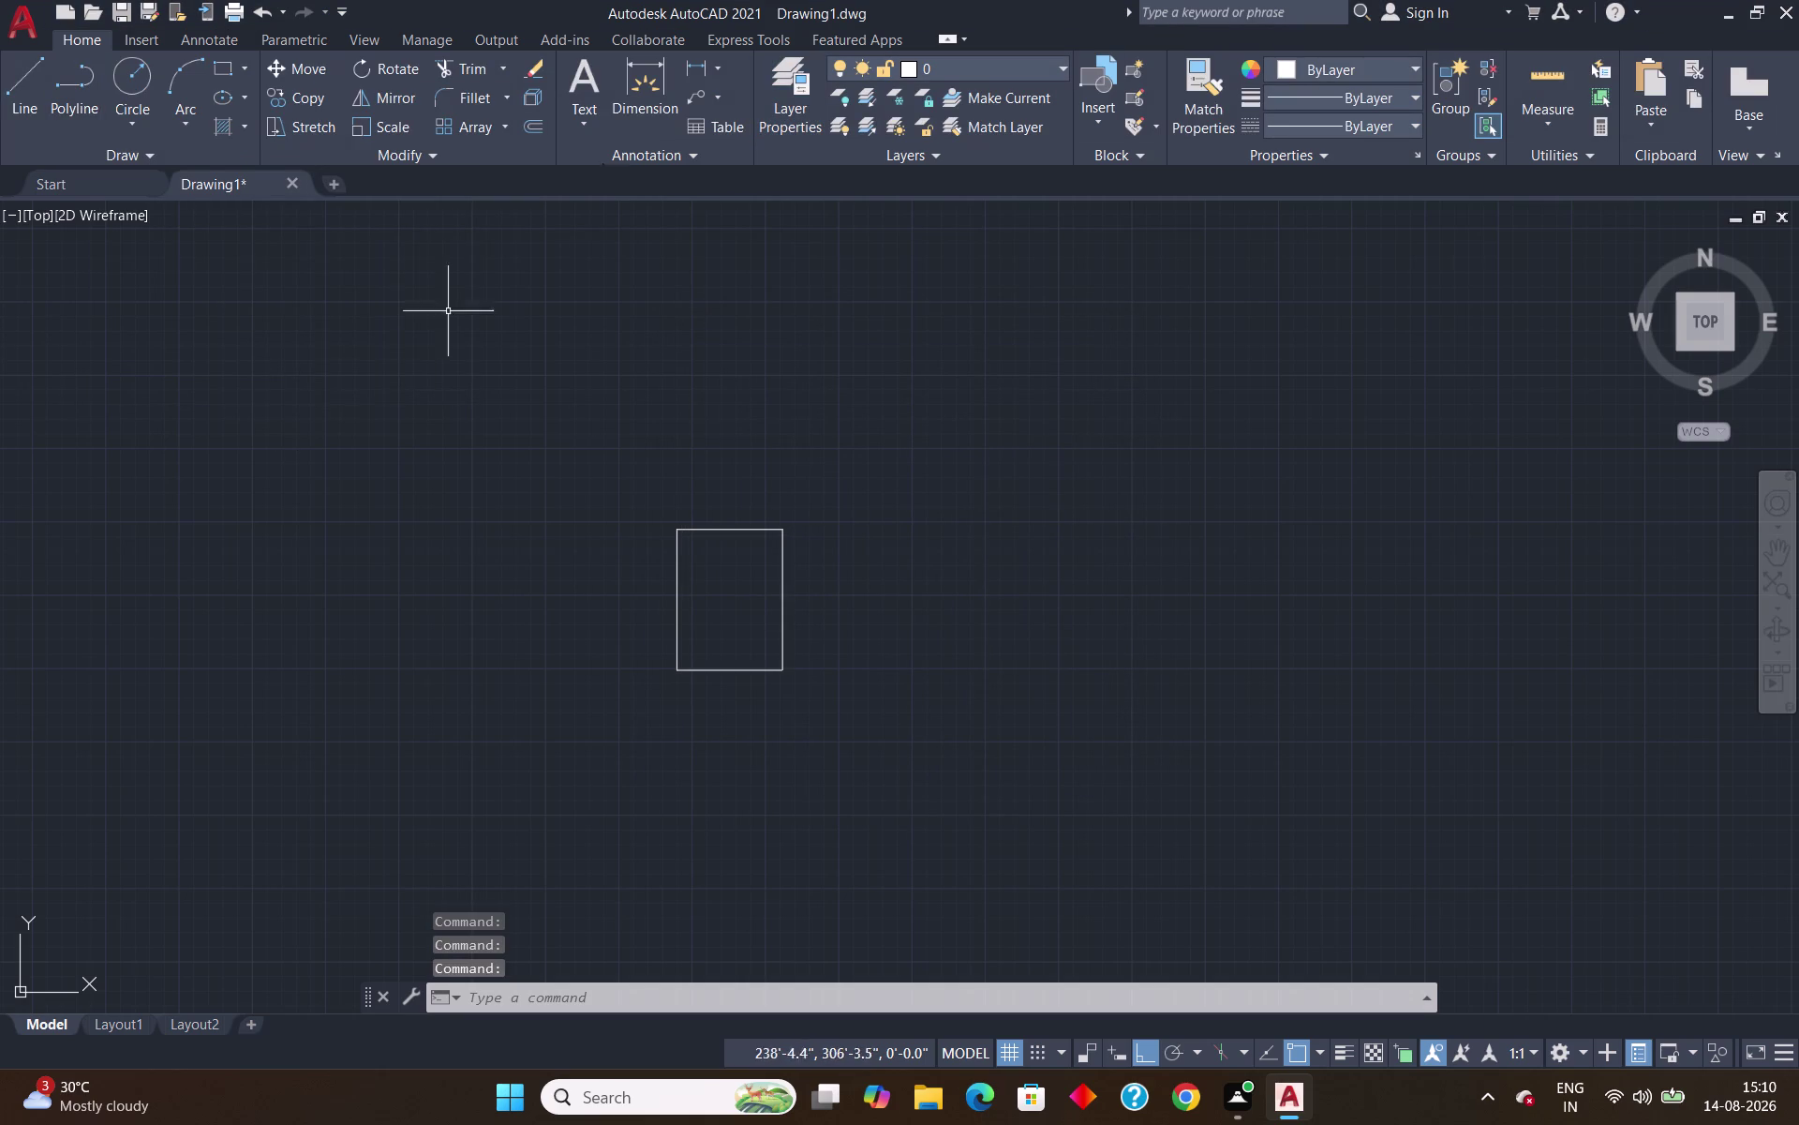